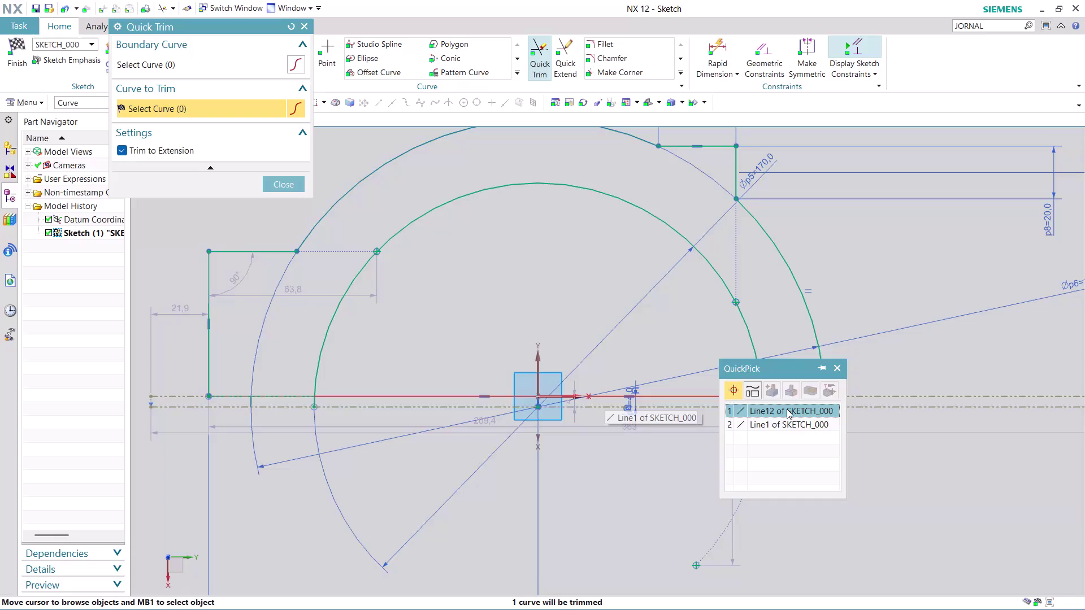
Trim away the long horizontal baseline through the origin, picking Line12 from QuickPick.
click(787, 409)
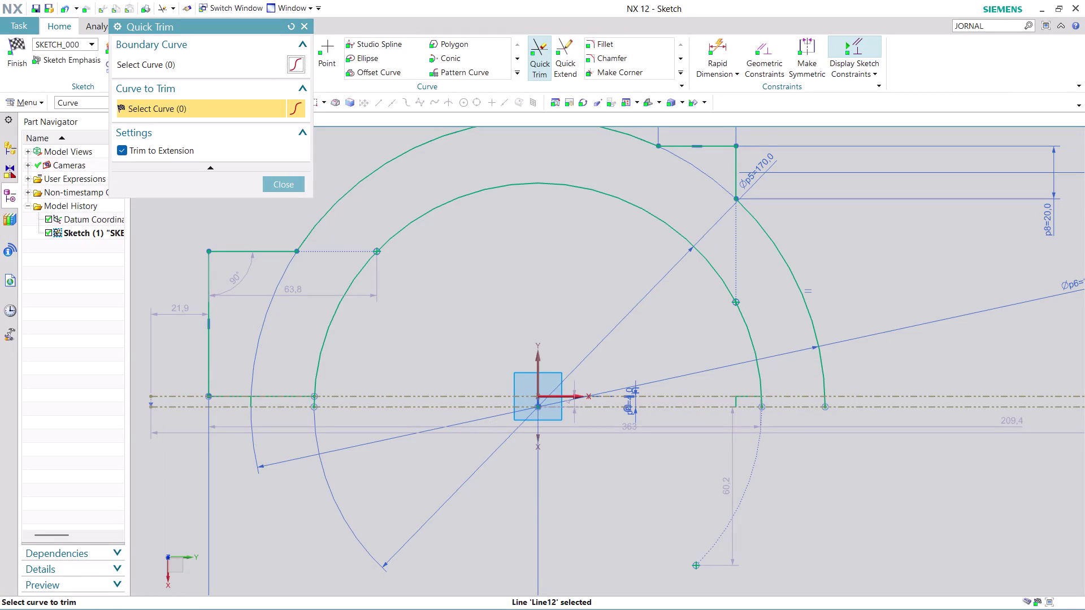
scroll(up, 3)
scroll(up, 3)
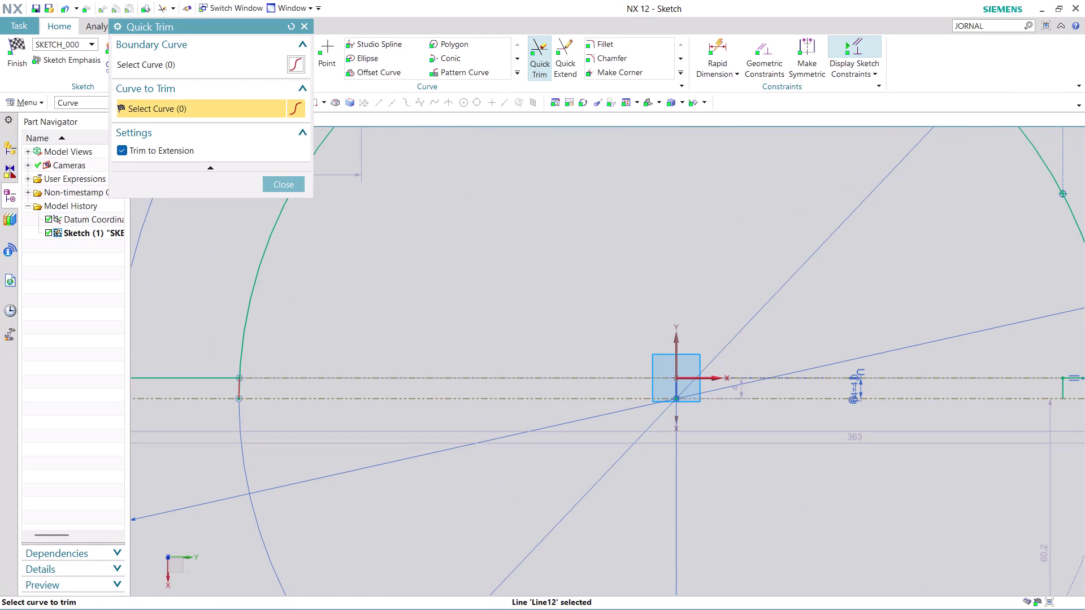
click(240, 389)
scroll(down, 3)
scroll(up, 3)
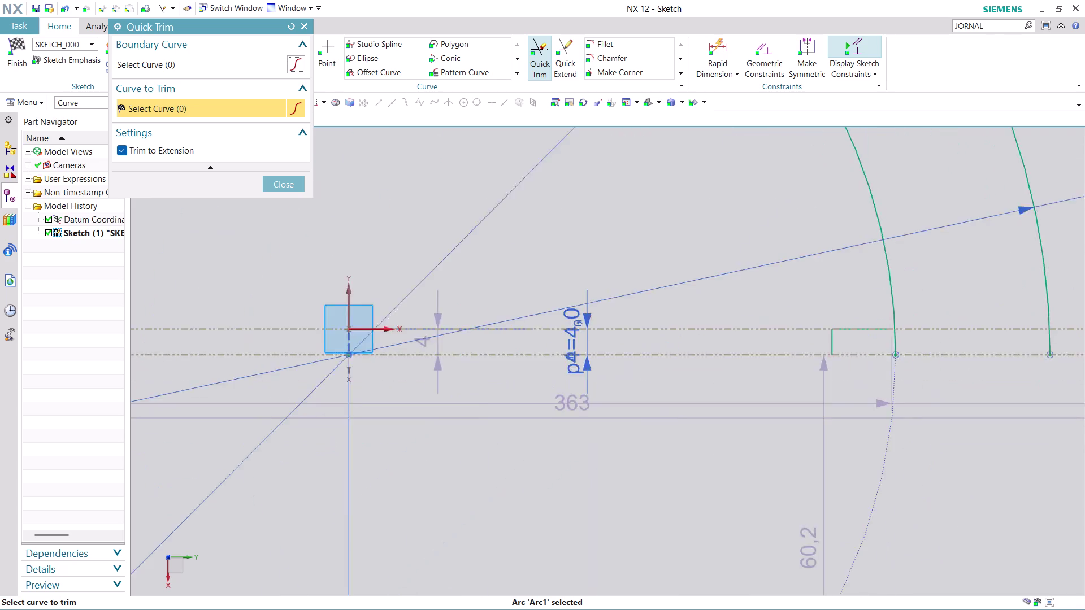
scroll(up, 3)
click(871, 308)
scroll(down, 3)
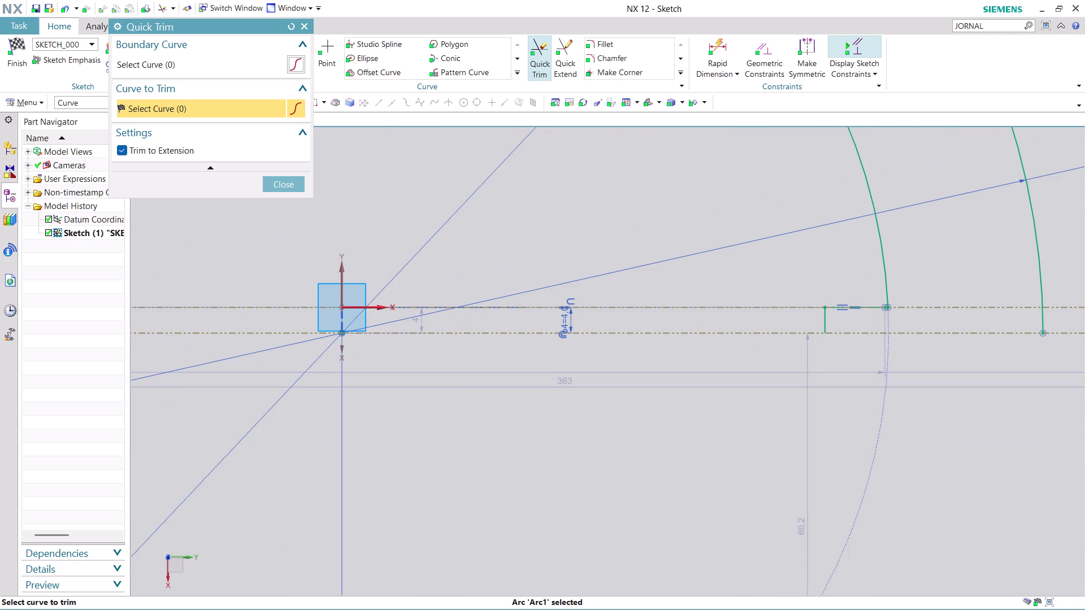
click(1039, 320)
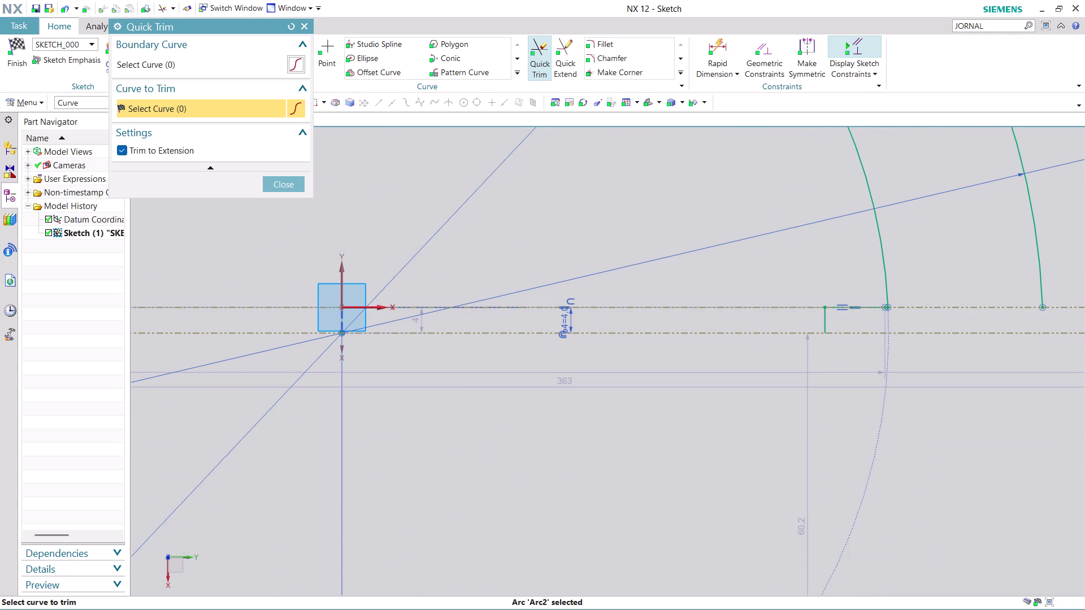
Trim off the small vertical stub near the right arc.
click(830, 319)
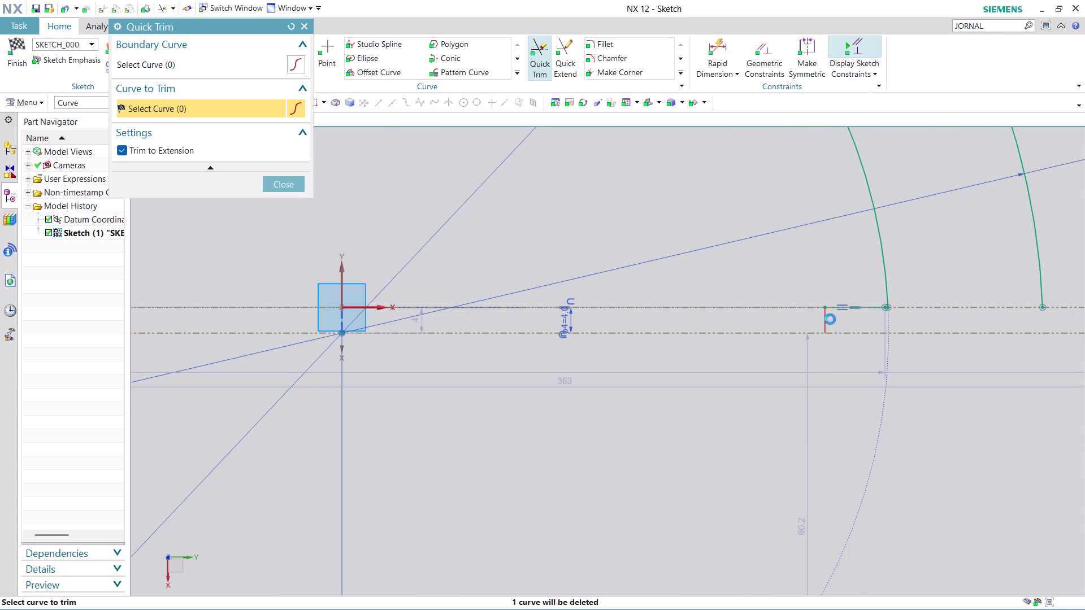
scroll(down, 3)
scroll(up, 3)
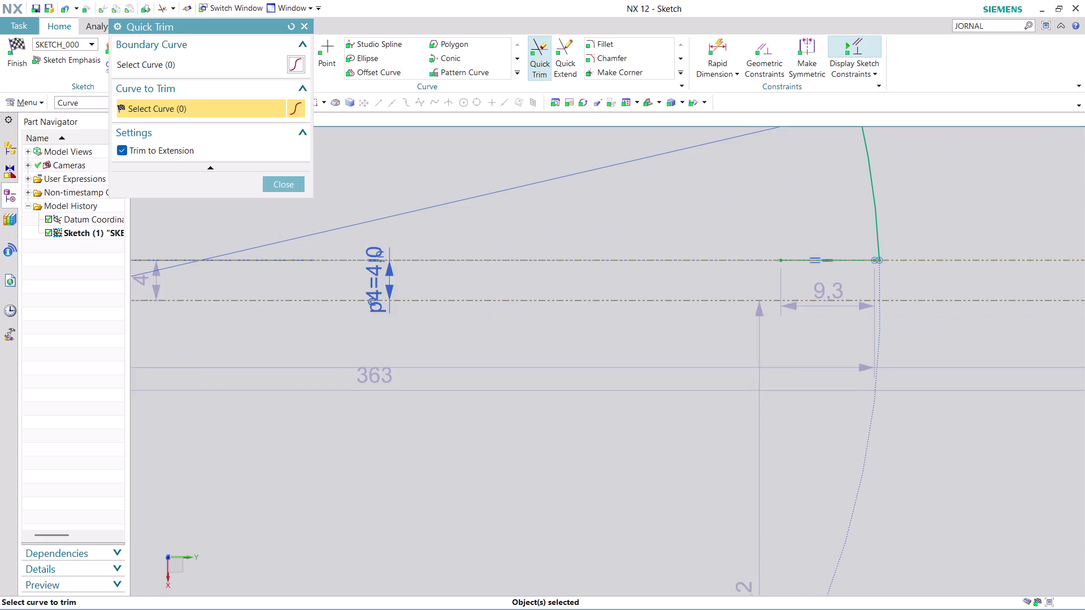
click(854, 258)
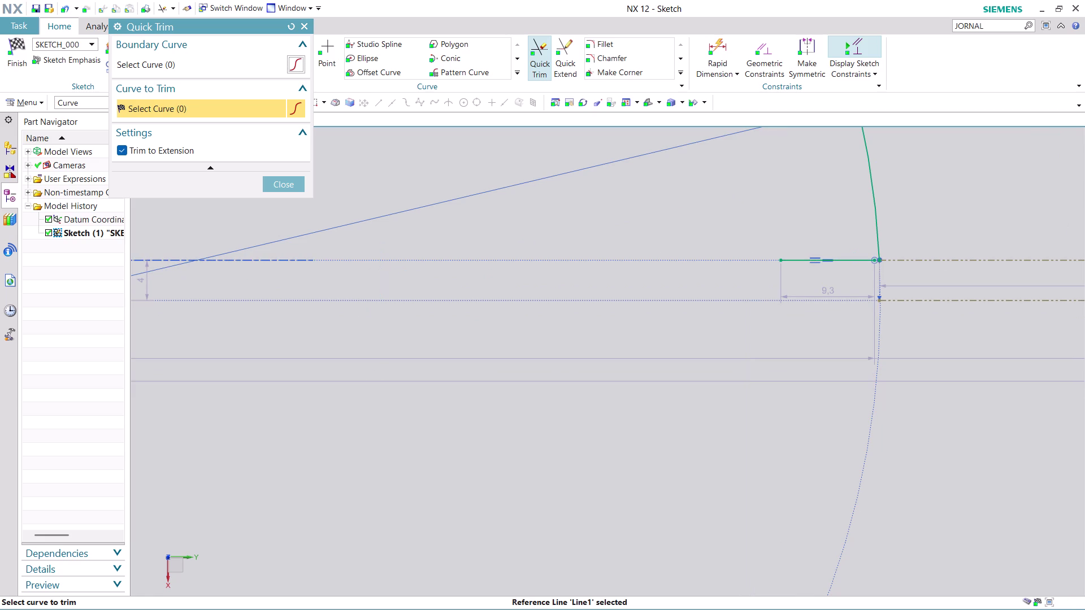
Trim the short horizontal segment, then undo to keep the 9.3 segment and exit trimming.
click(848, 260)
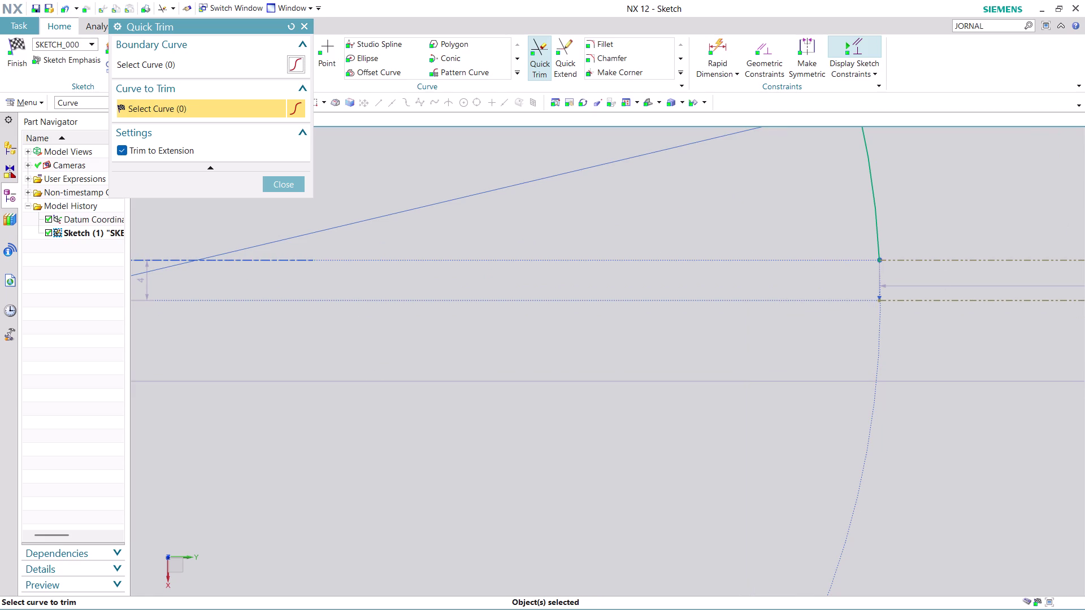
scroll(down, 3)
scroll(down, 3)
scroll(up, 3)
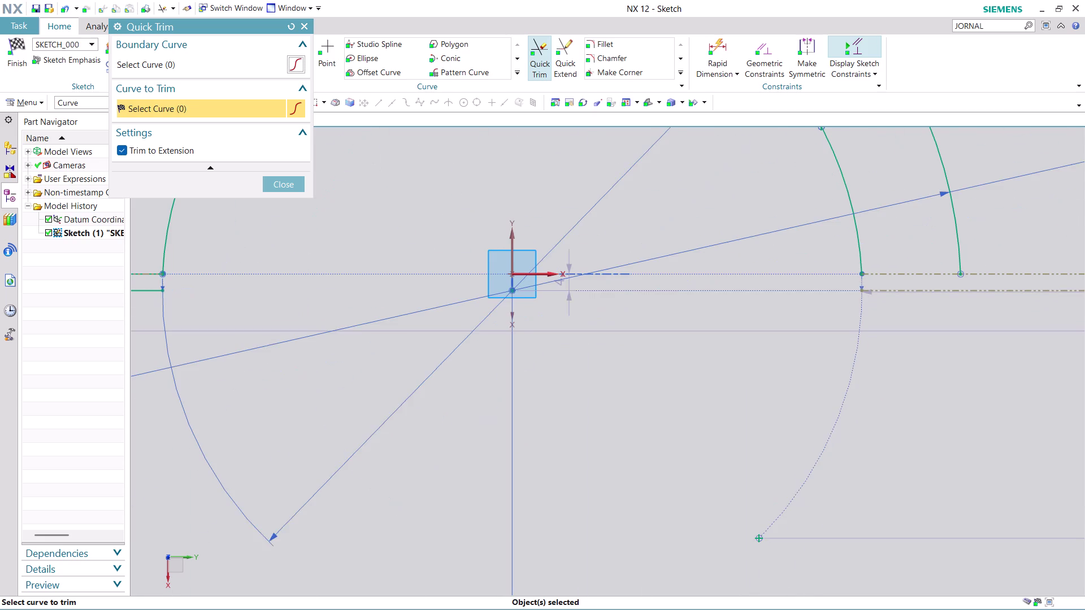
scroll(up, 3)
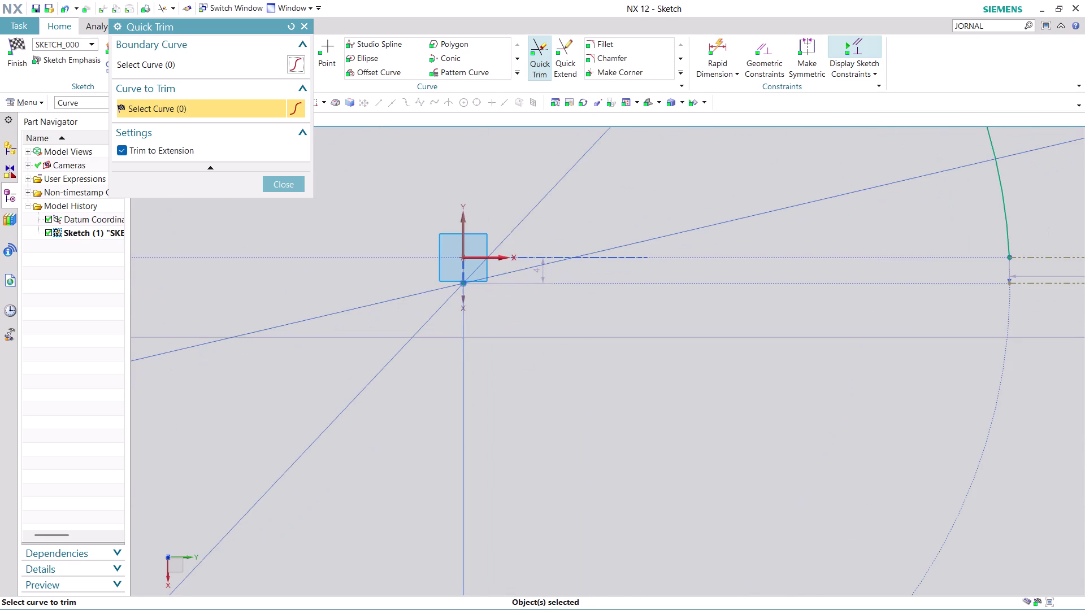
scroll(down, 3)
scroll(down, 3)
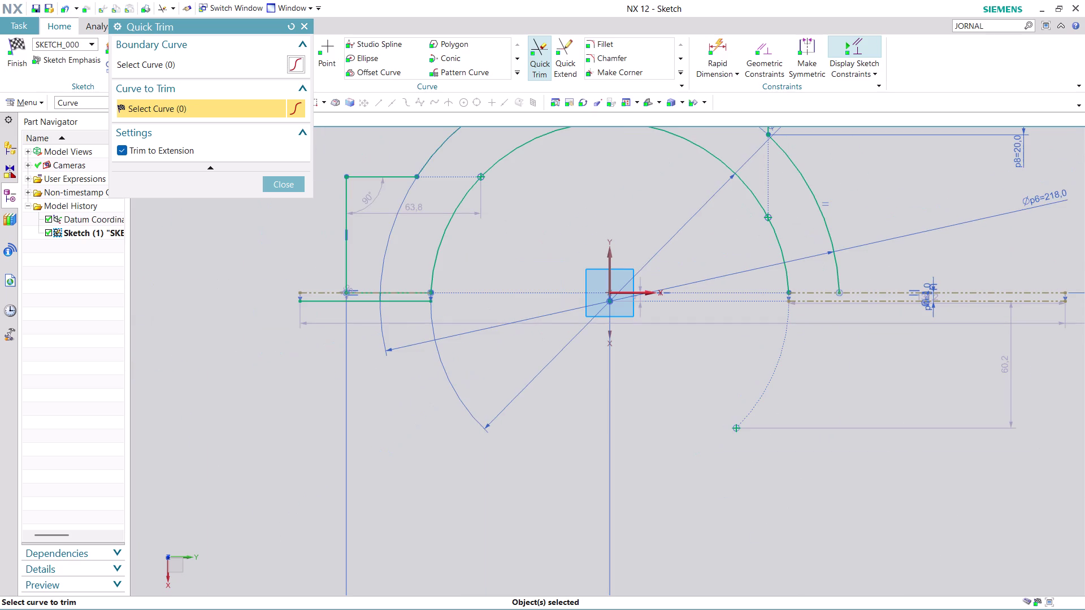
scroll(up, 3)
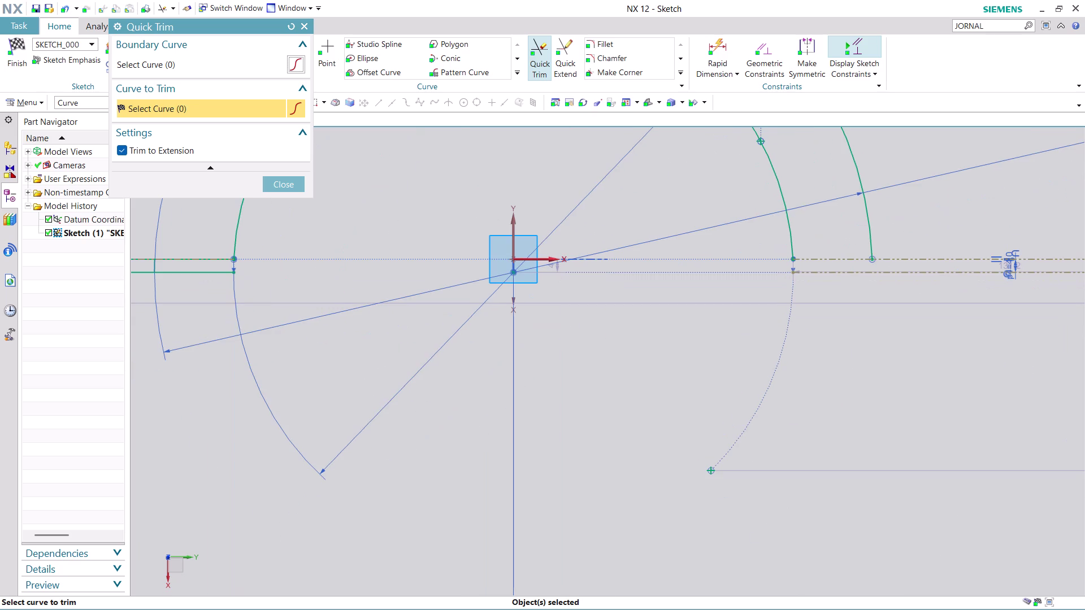
key(ctrl+z)
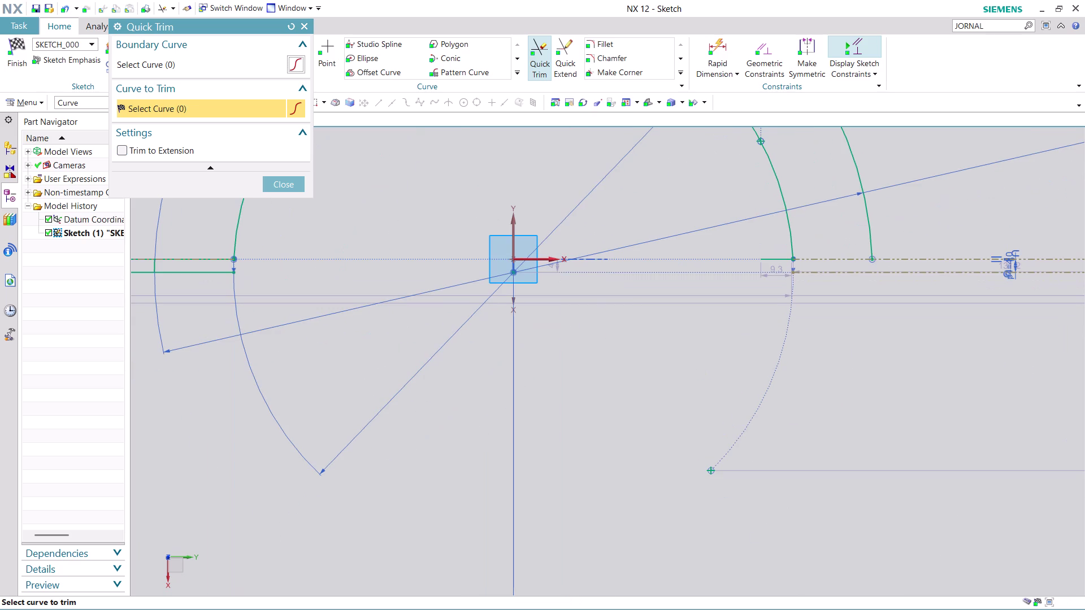
key(ctrl+z)
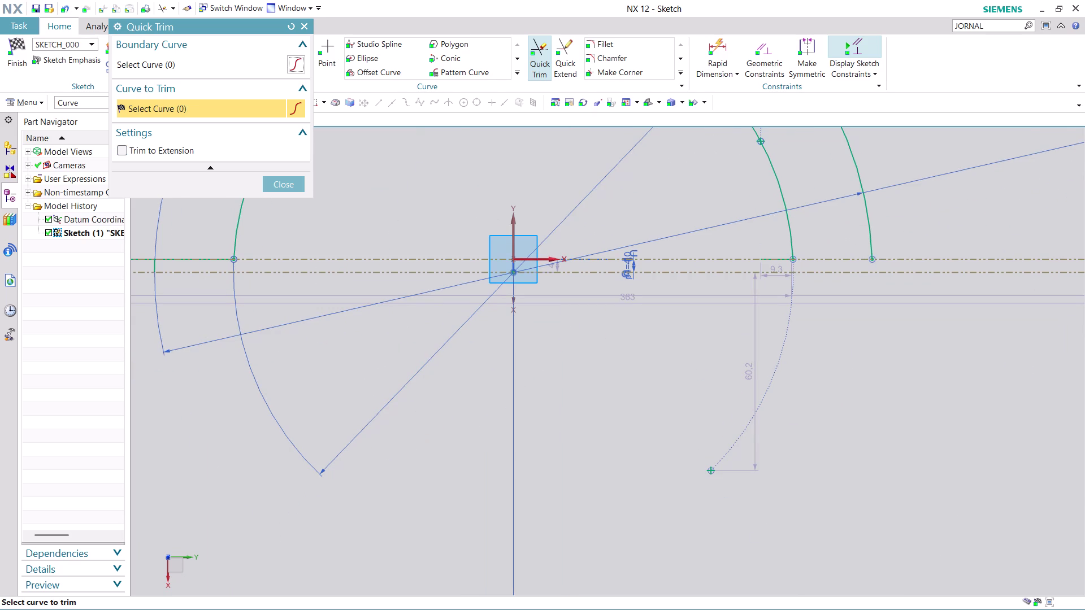
scroll(up, 3)
scroll(up, 3)
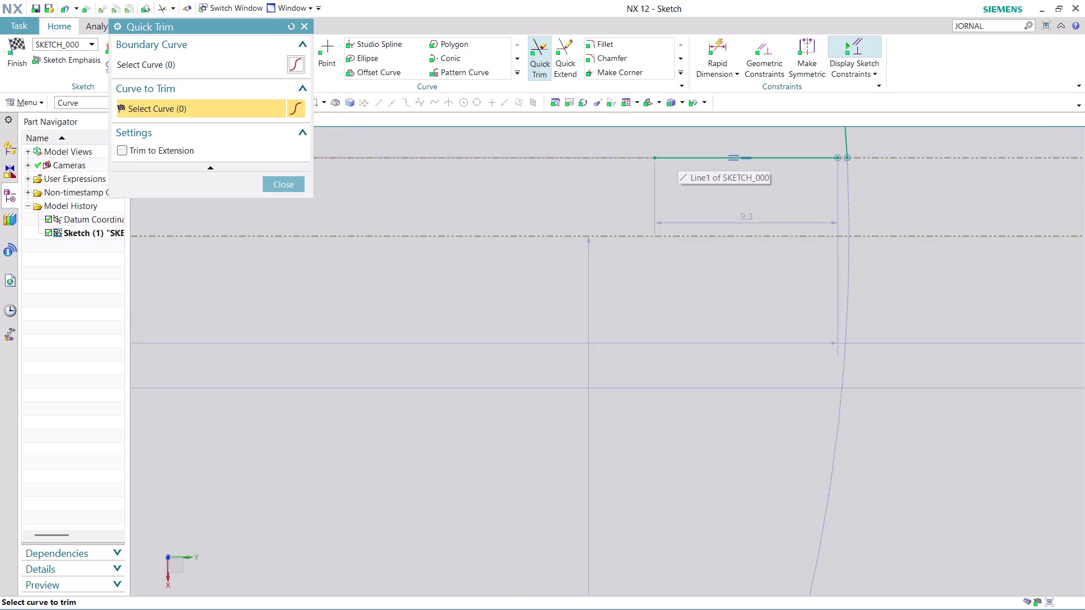
key(Escape)
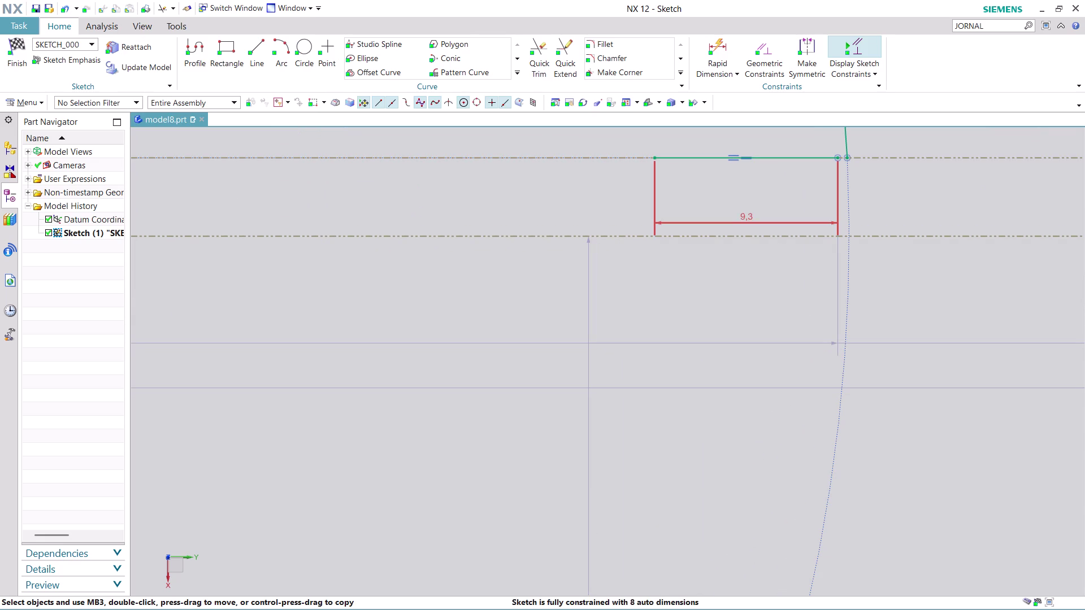
right_click(657, 201)
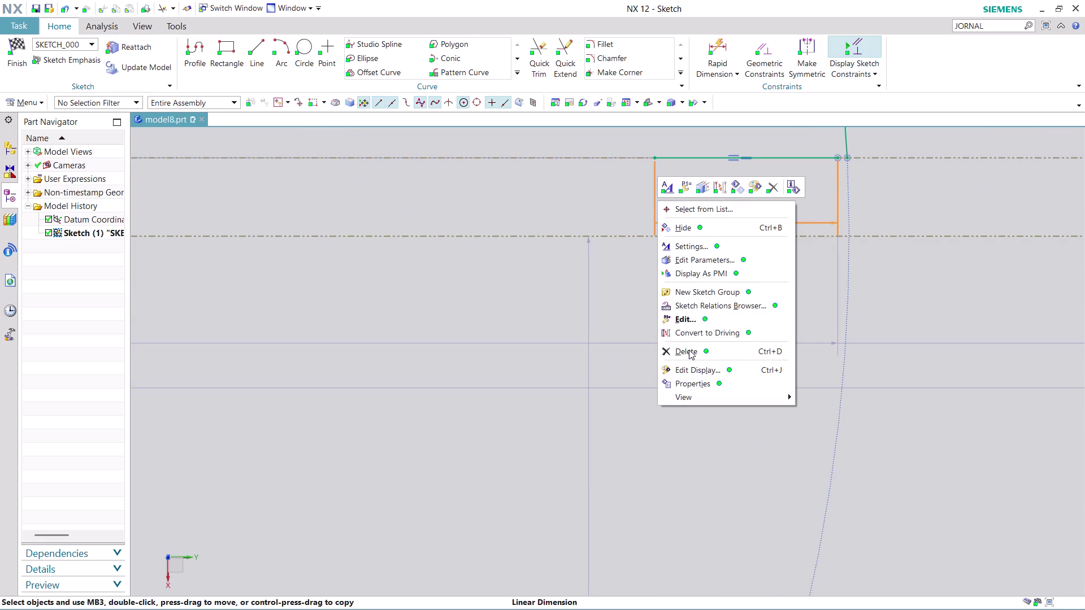
click(689, 350)
click(548, 334)
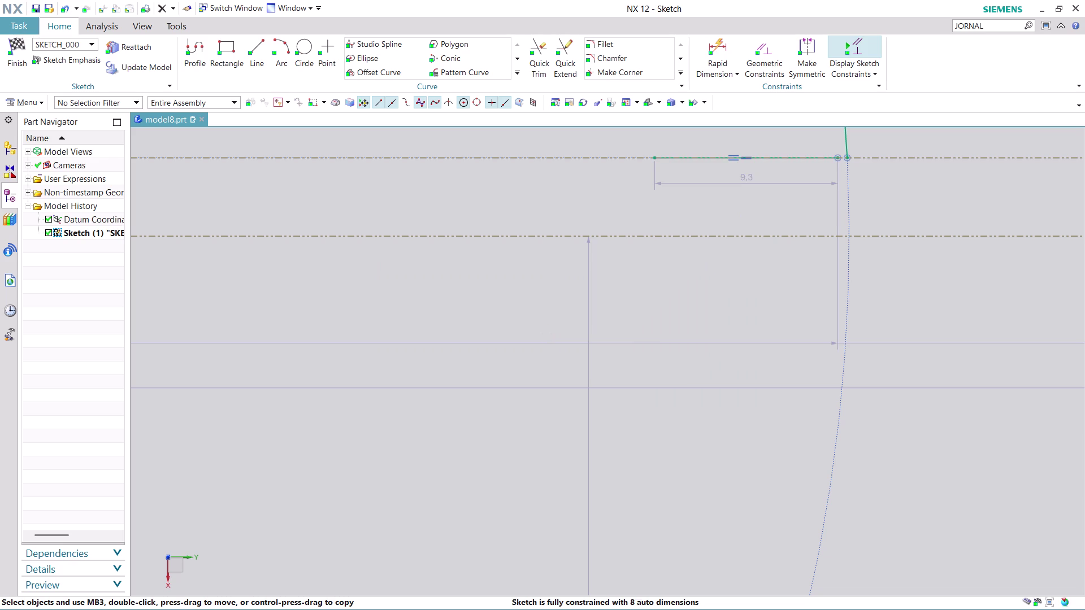
right_click(838, 159)
click(884, 205)
scroll(down, 3)
scroll(down, 3)
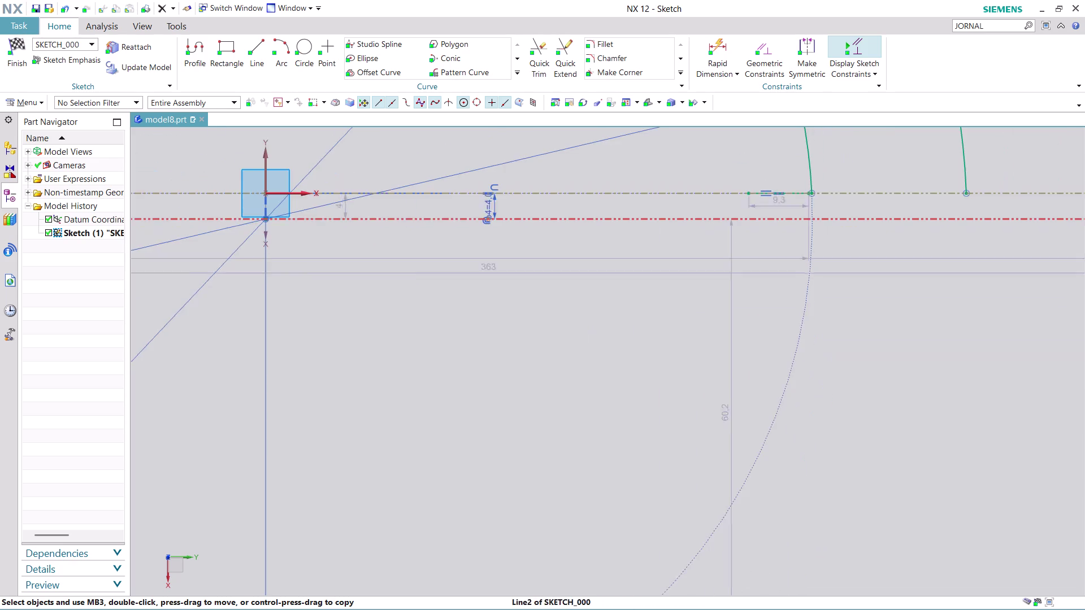
scroll(down, 3)
scroll(up, 3)
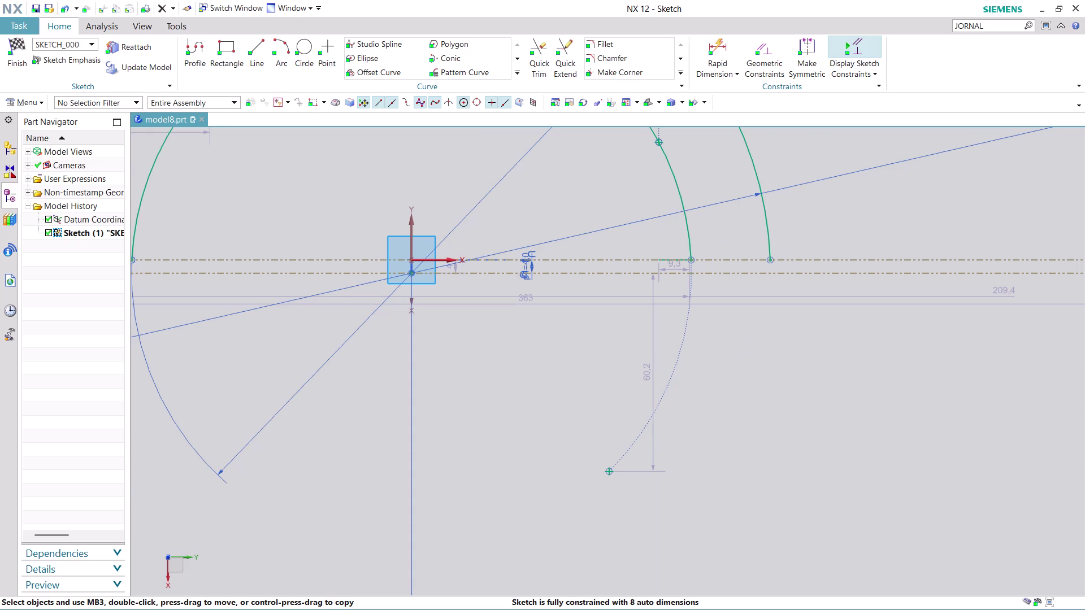
scroll(up, 3)
scroll(down, 3)
scroll(up, 3)
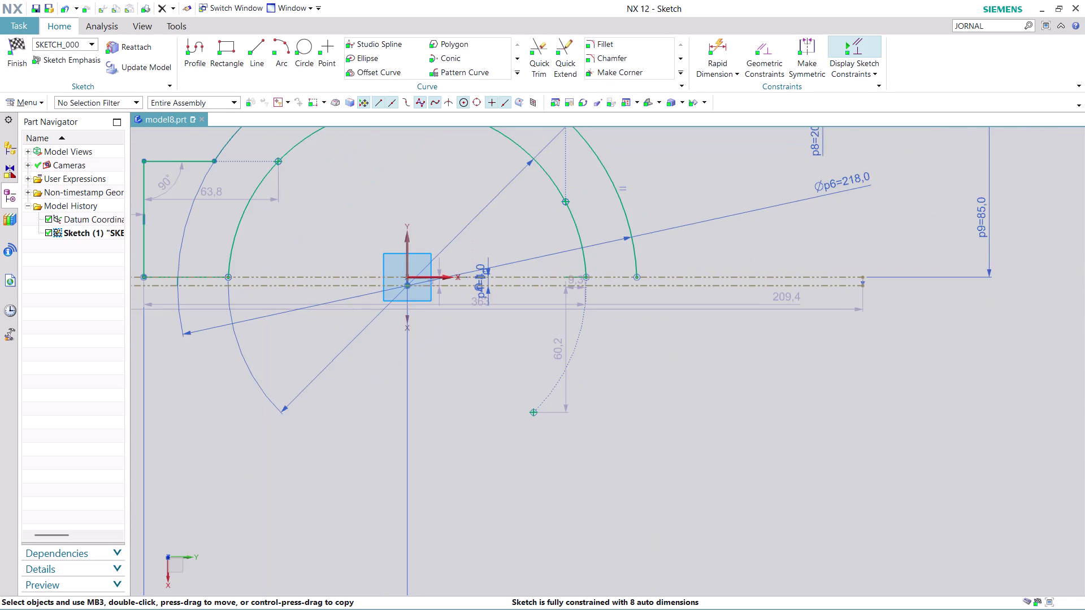
scroll(down, 3)
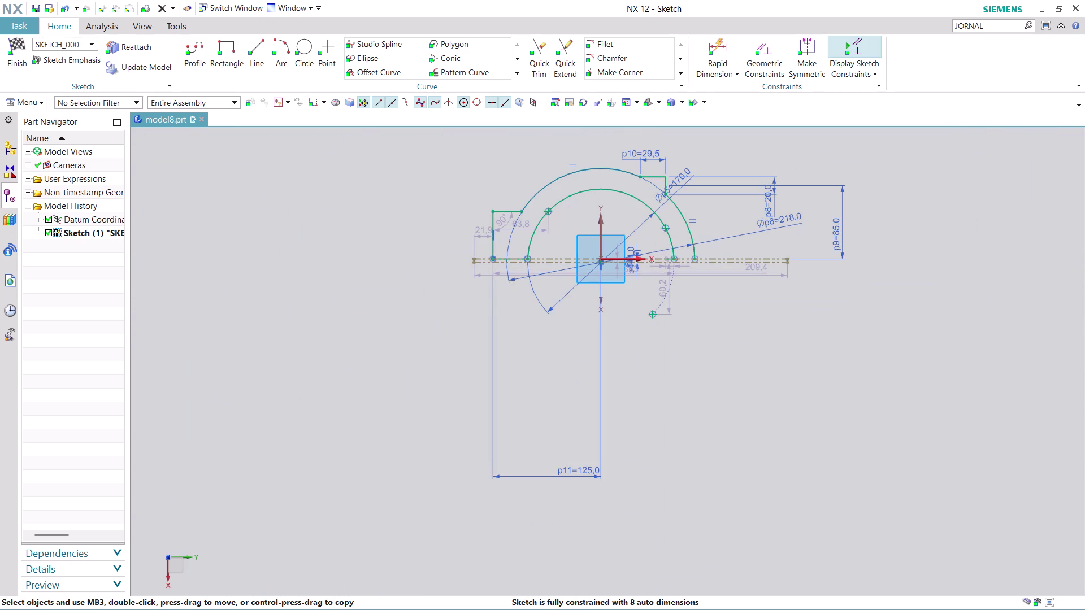
middle_drag(986, 201, 889, 347)
scroll(up, 3)
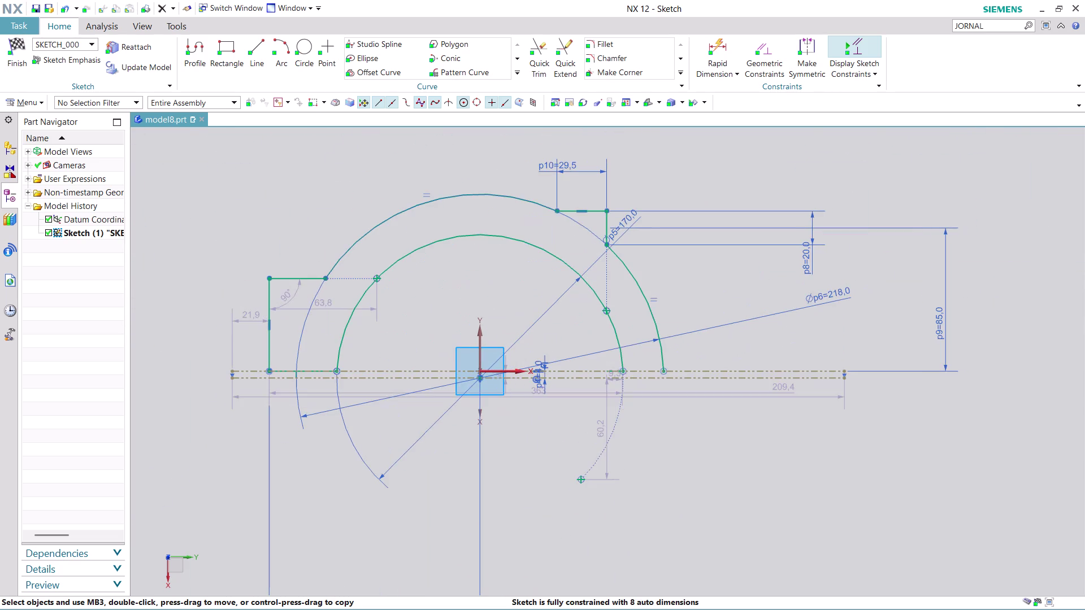
scroll(up, 3)
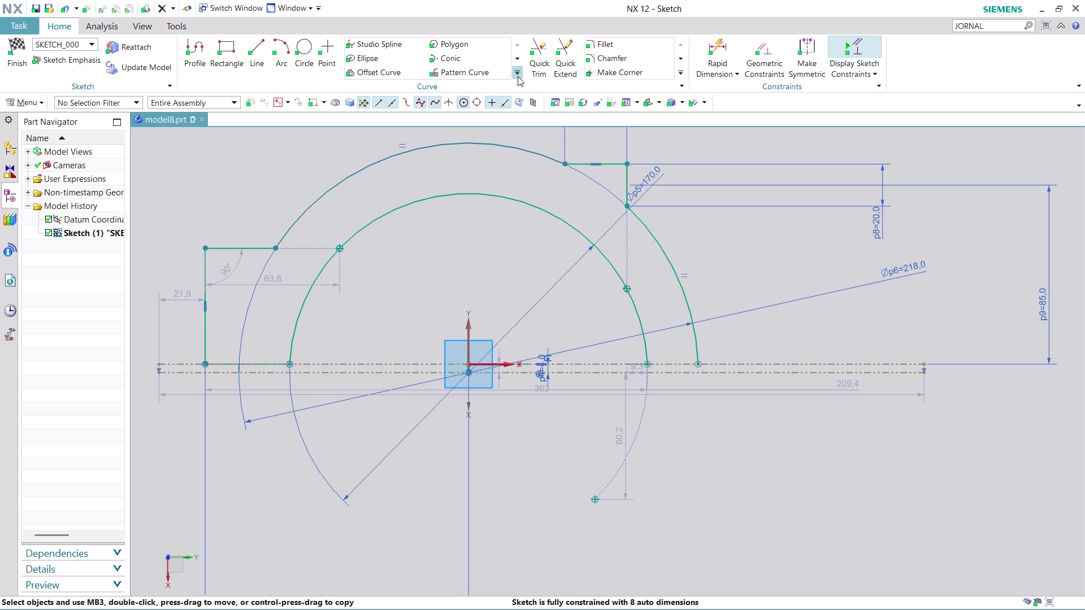
click(516, 72)
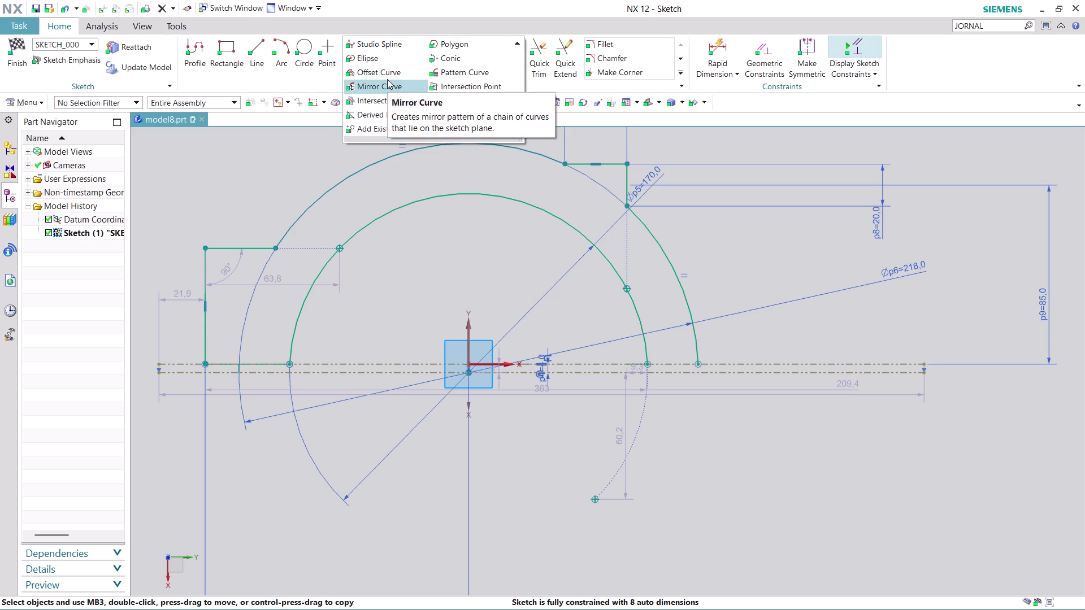
click(387, 79)
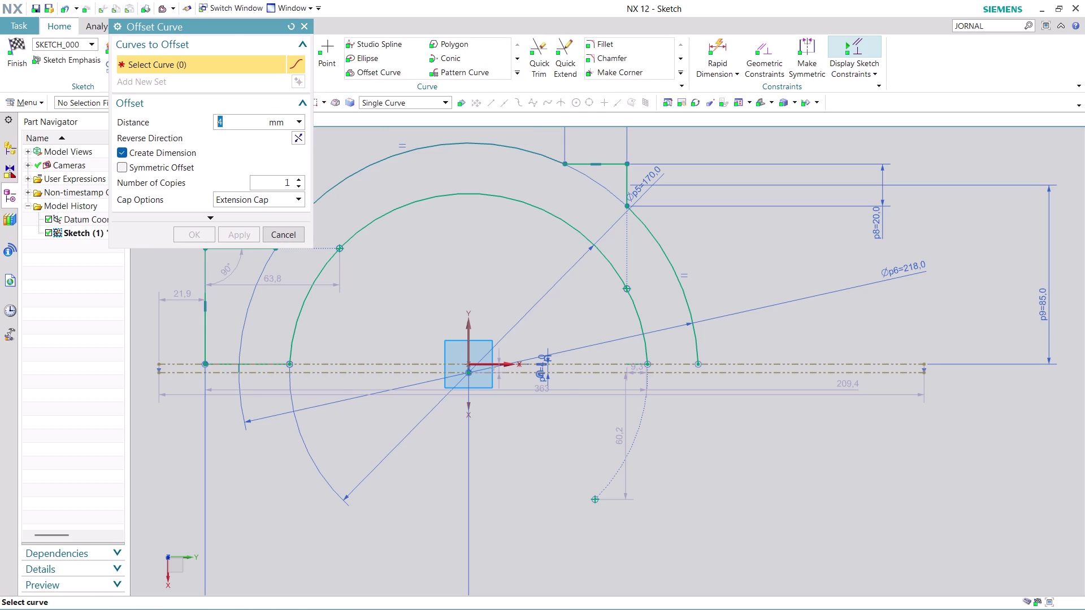
middle_drag(415, 257, 433, 261)
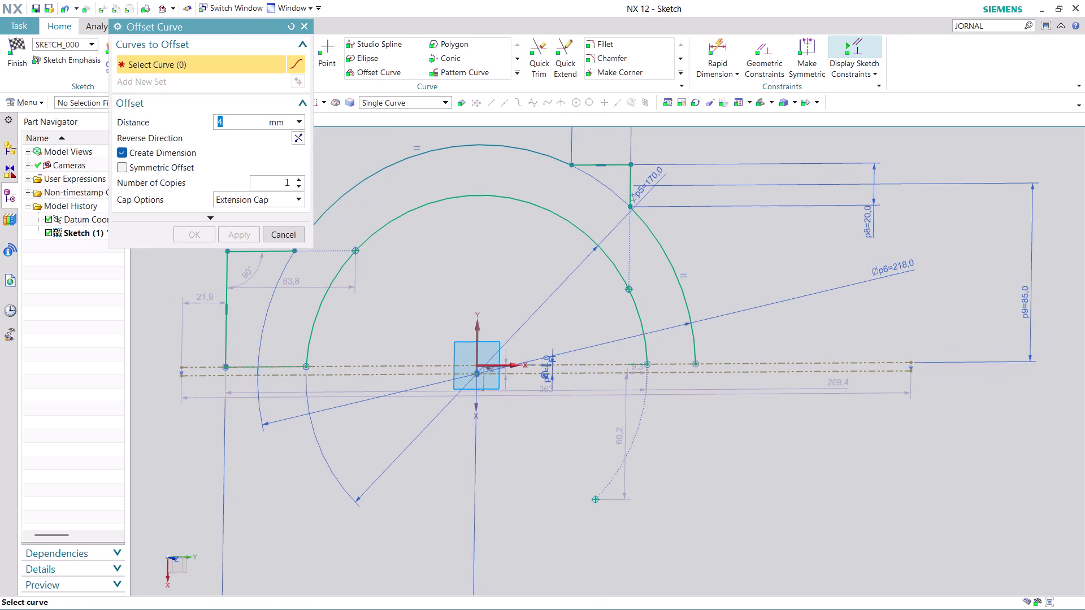
middle_drag(434, 260, 476, 280)
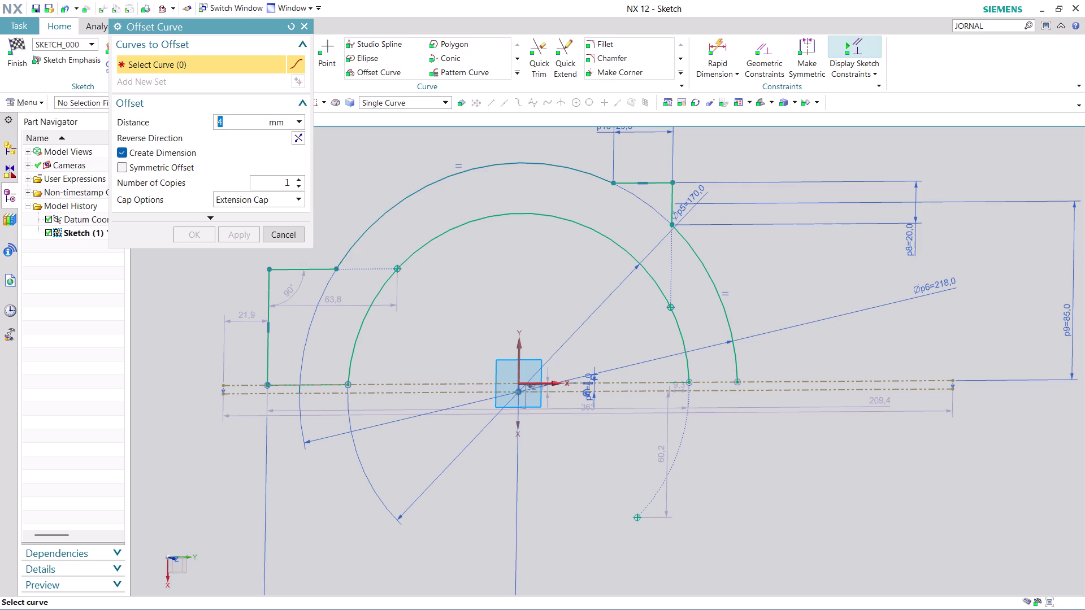
click(323, 272)
click(266, 351)
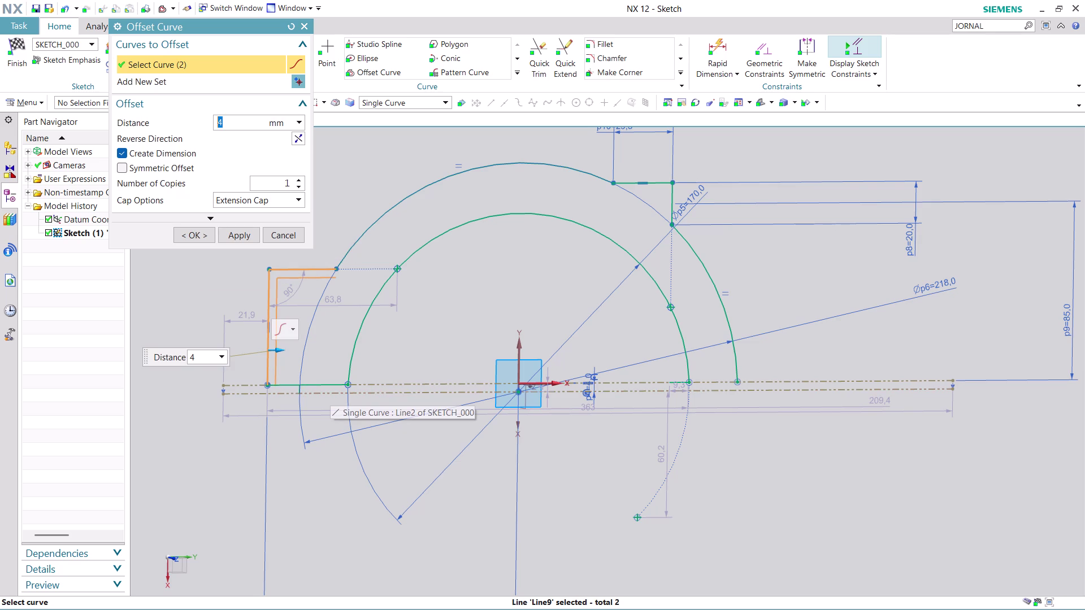
click(288, 237)
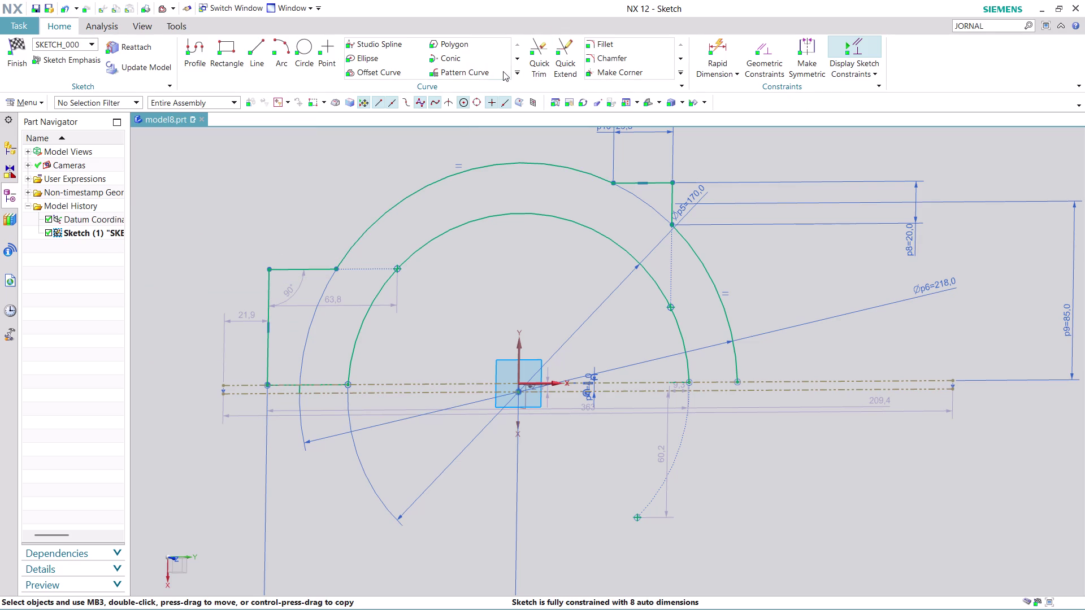
click(517, 72)
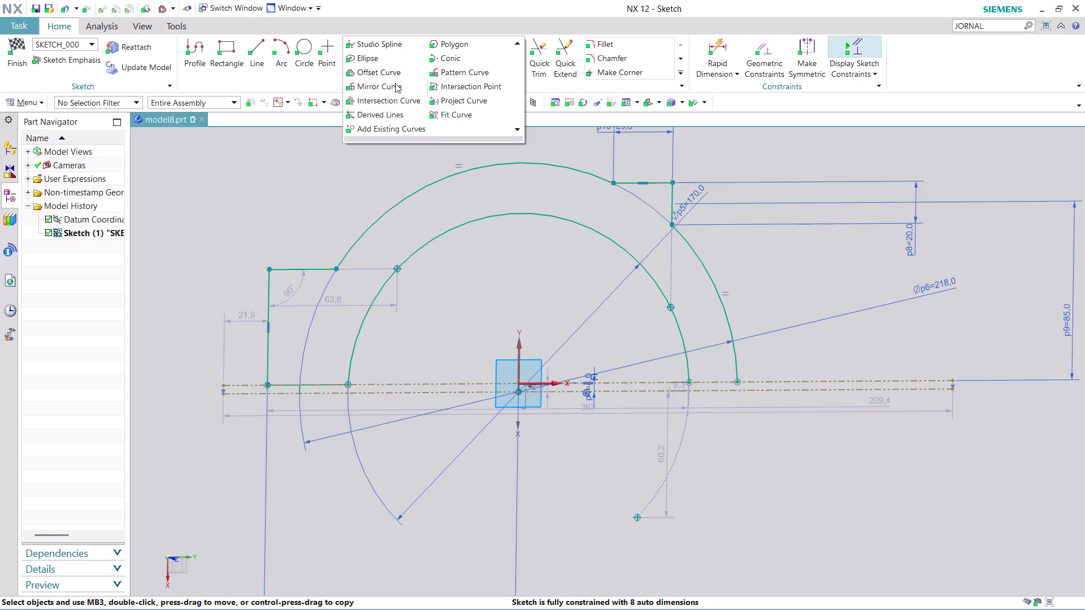
Mirror the left pad's top and side lines about the sketch vertical axis.
click(395, 83)
click(304, 268)
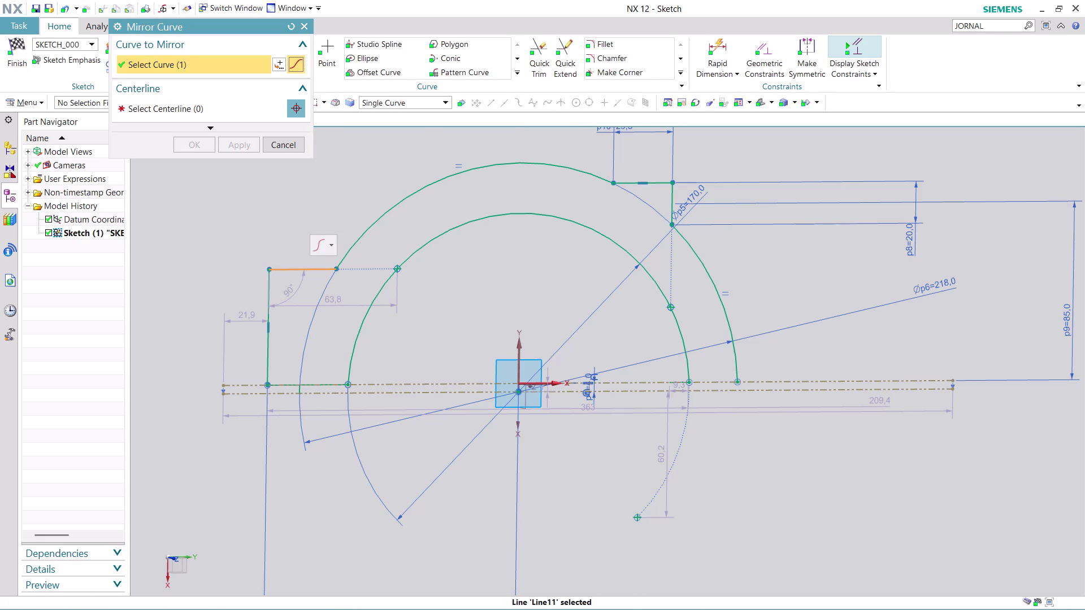
click(269, 340)
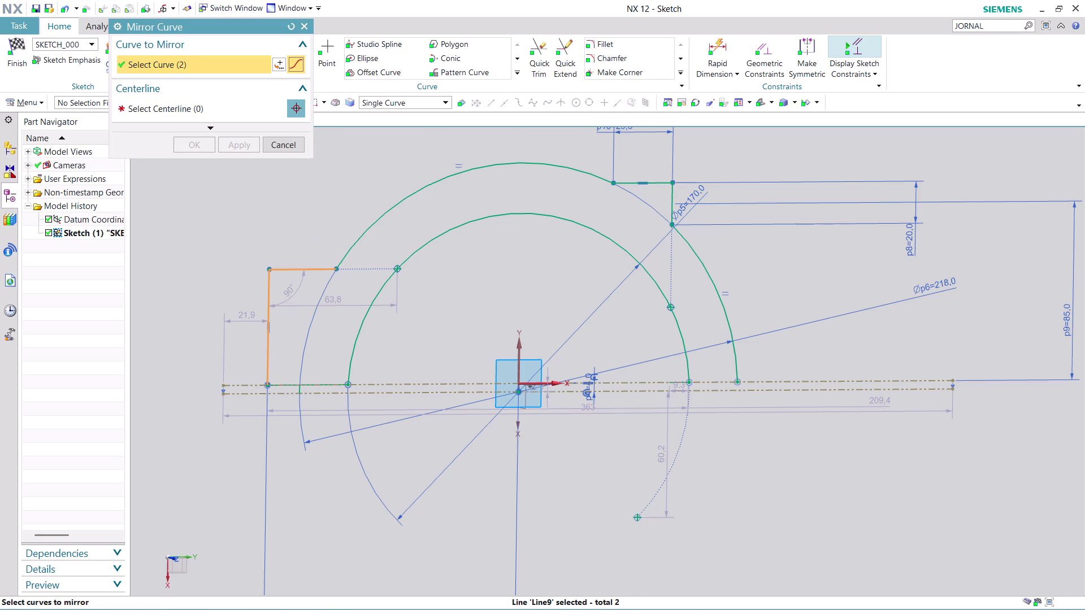
click(228, 114)
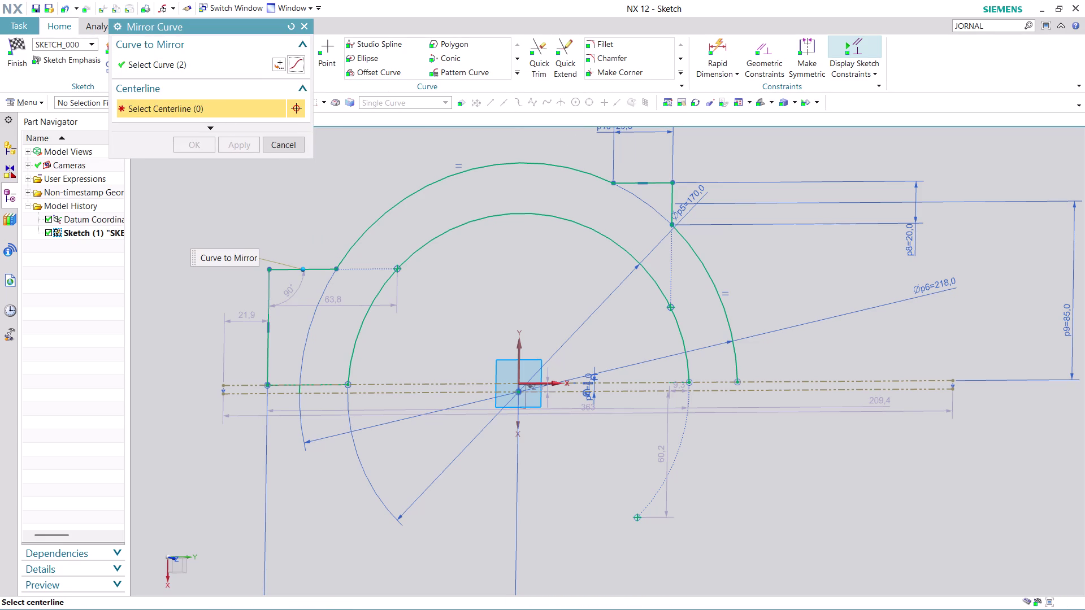
click(519, 349)
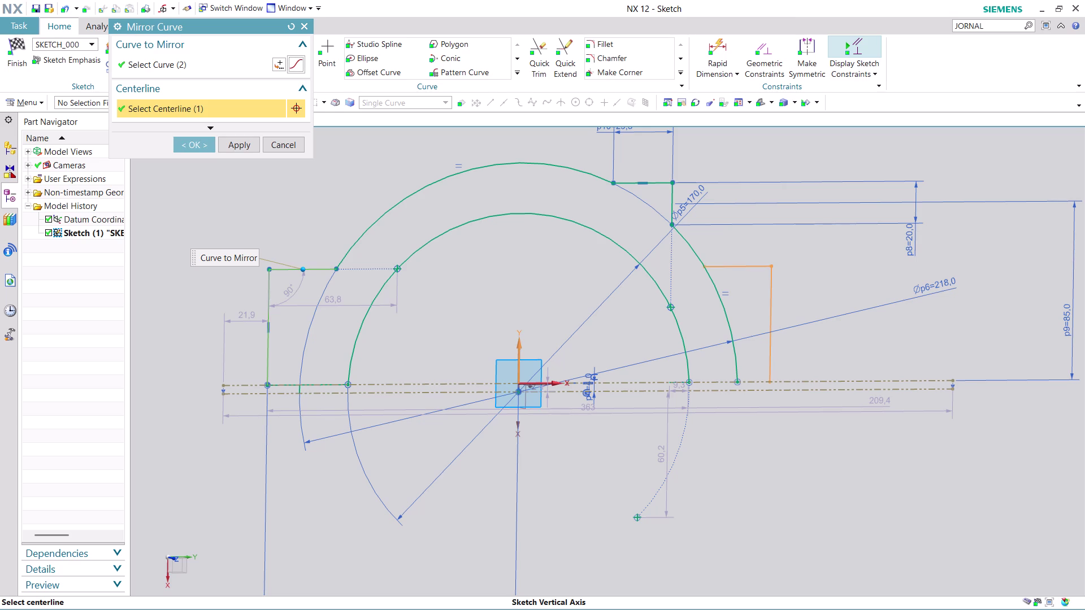
click(192, 147)
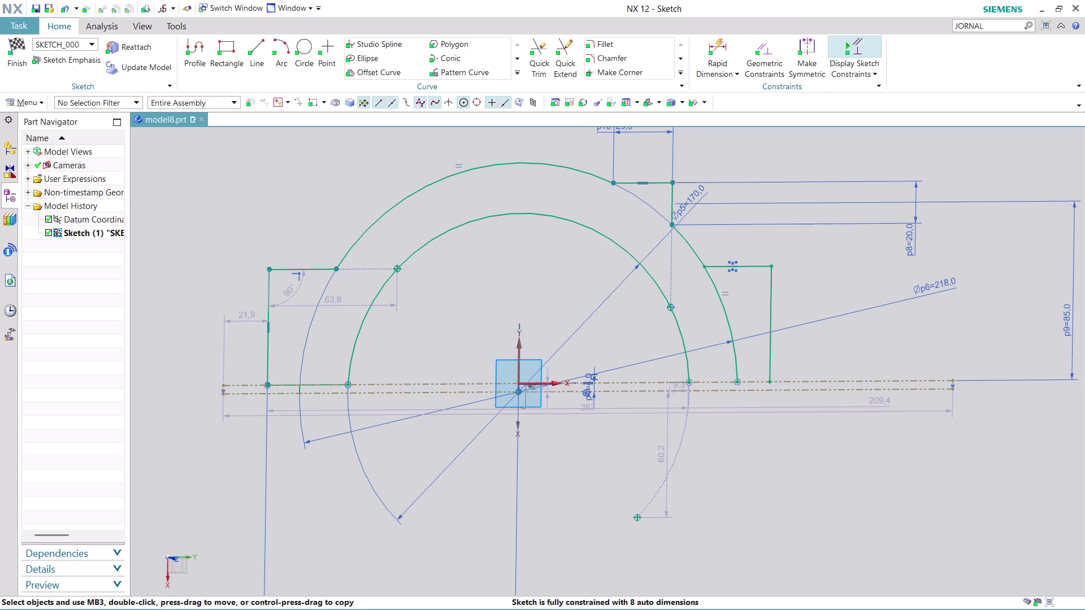
scroll(up, 3)
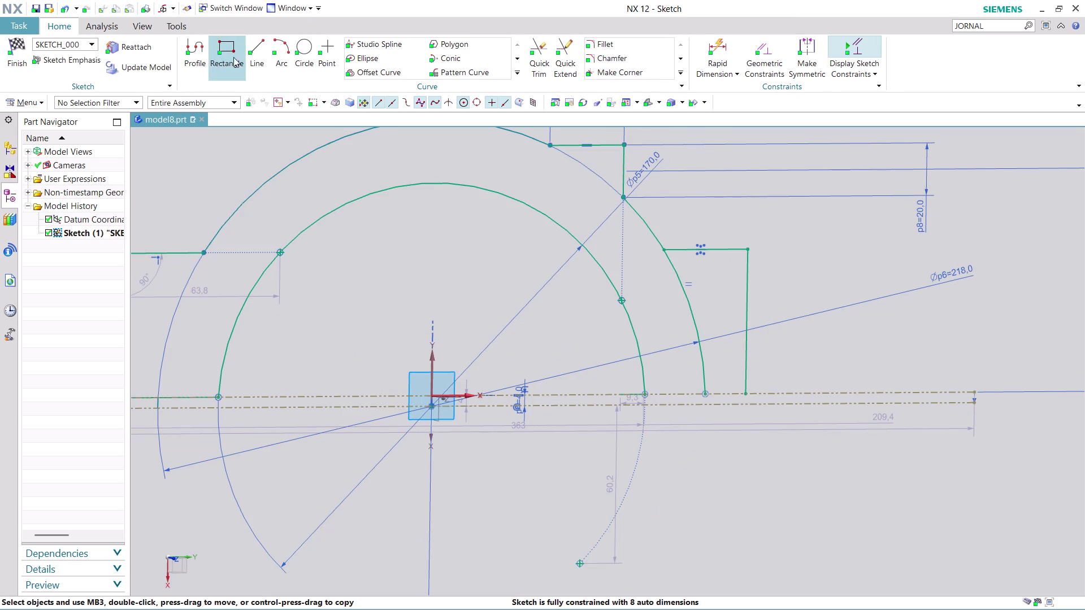
click(263, 44)
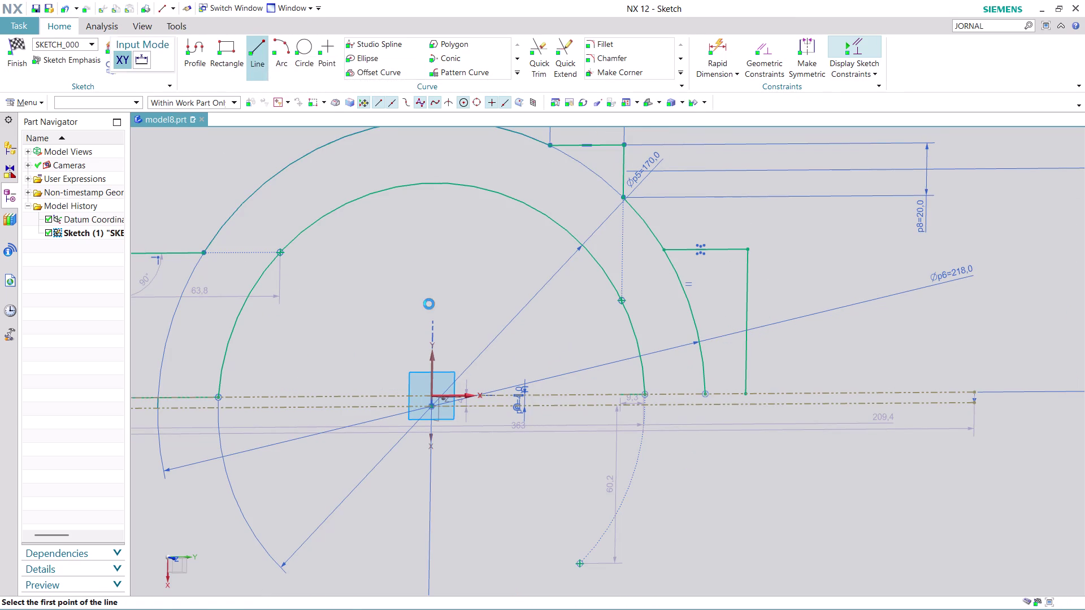
Draw a 40.1-long baseline line from the arc end to the right pad's side.
click(644, 393)
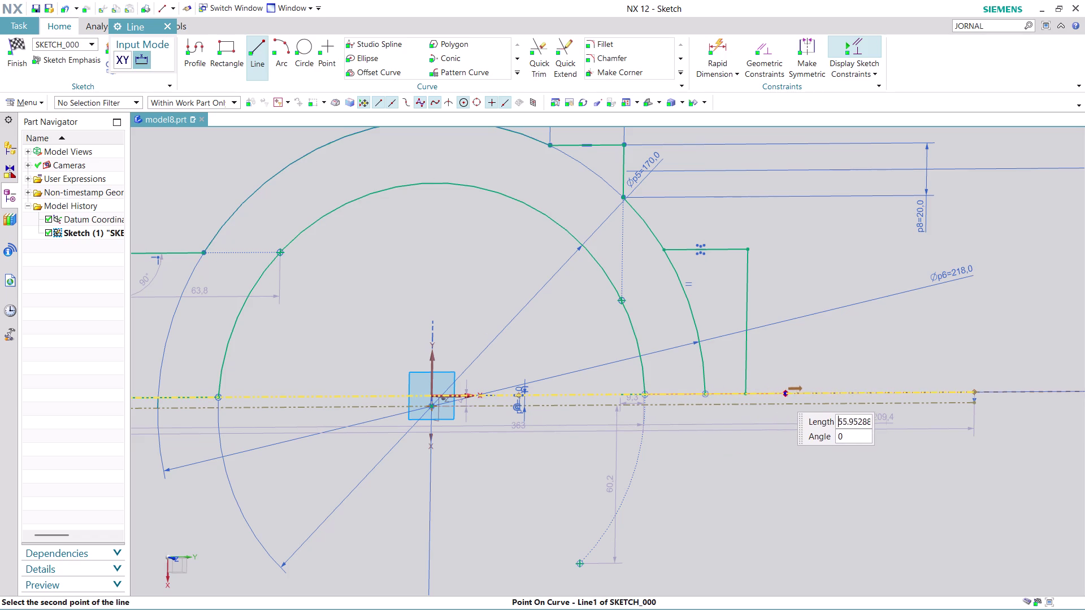
scroll(up, 3)
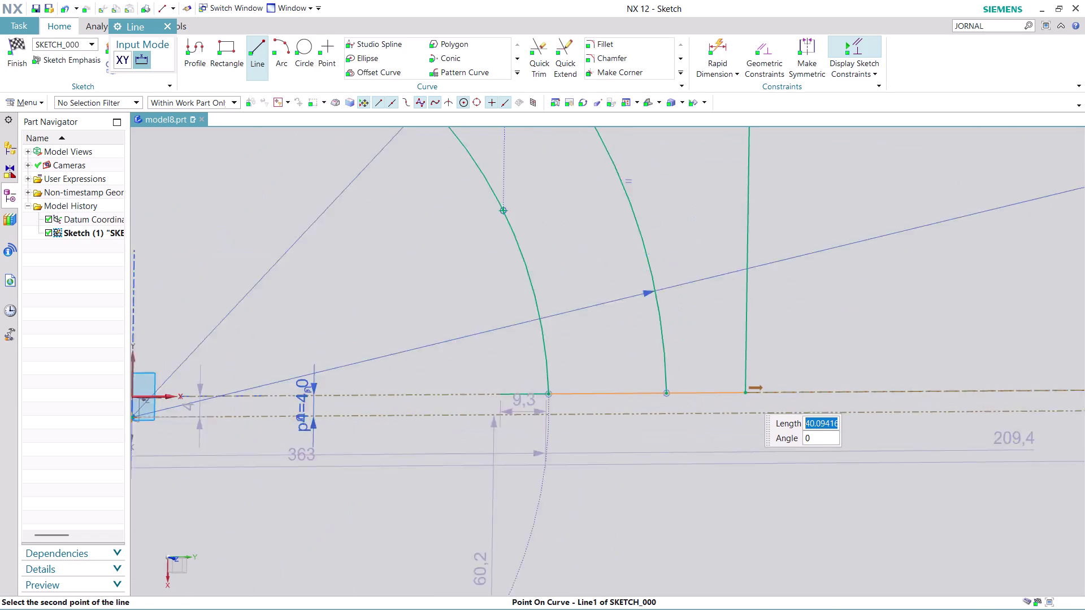
scroll(up, 3)
click(745, 394)
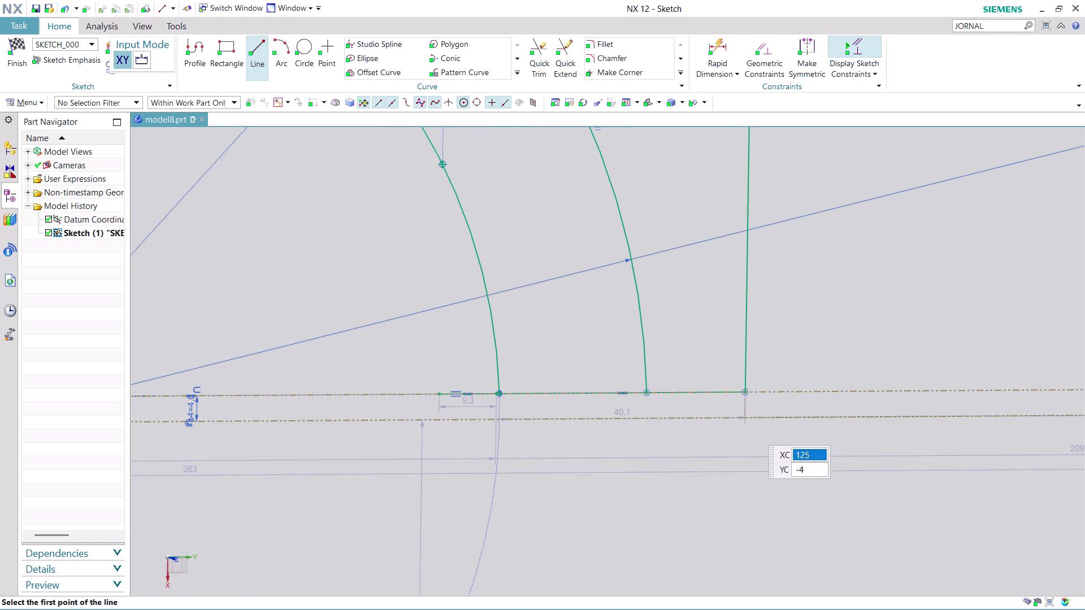
key(Escape)
Trim away the outer arc piece inside the right pad.
scroll(down, 3)
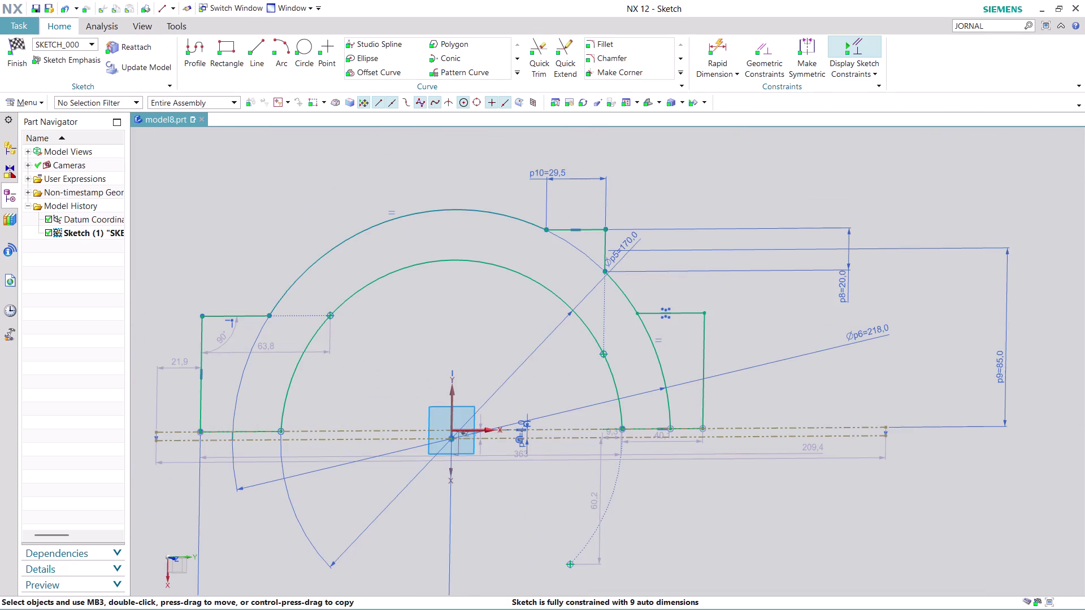
click(542, 48)
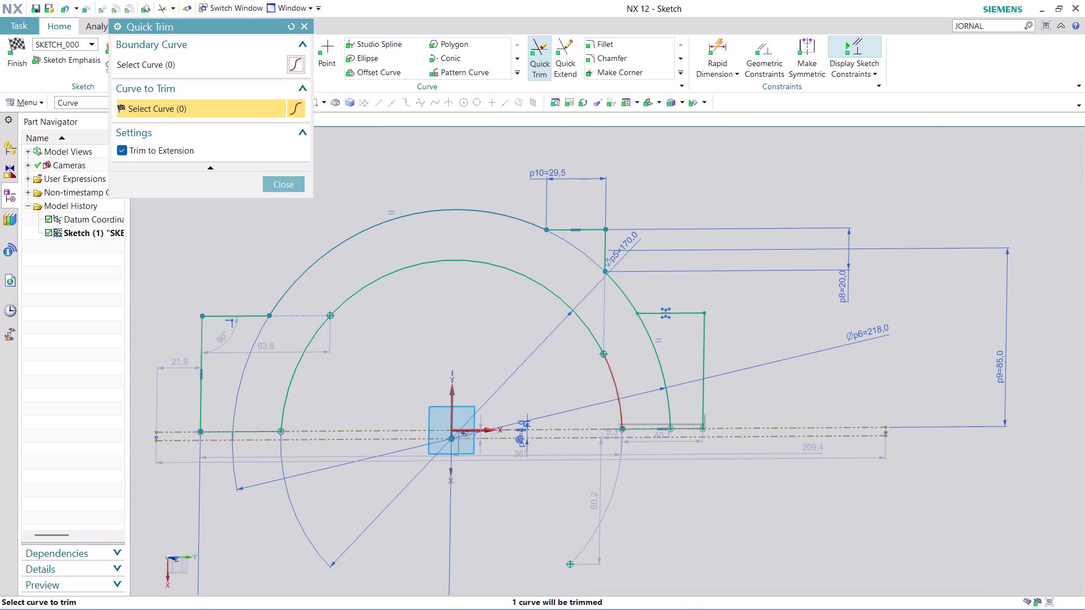
click(663, 376)
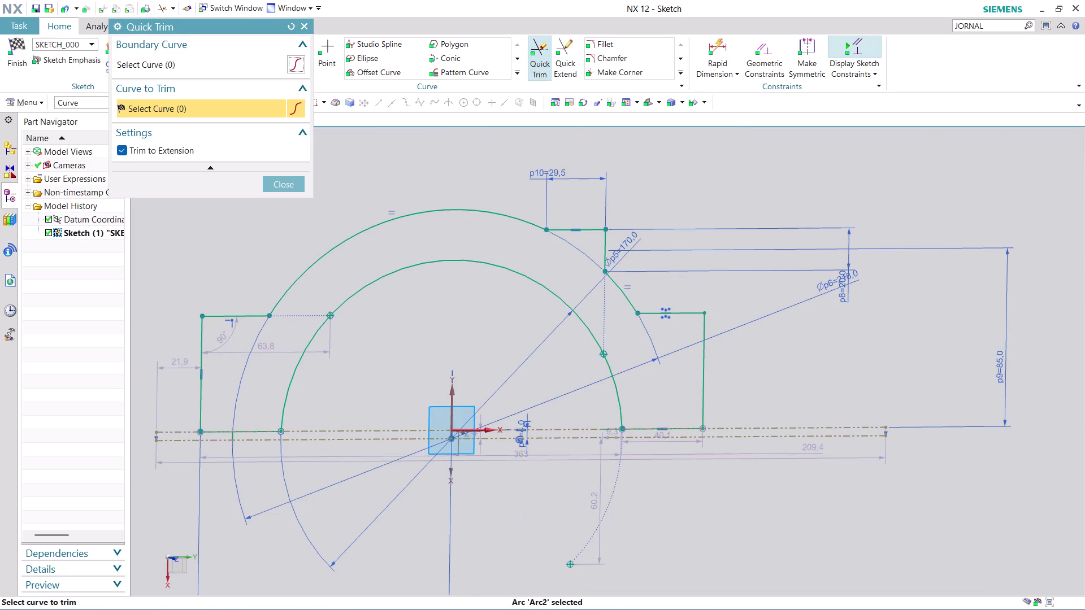
scroll(down, 3)
scroll(up, 3)
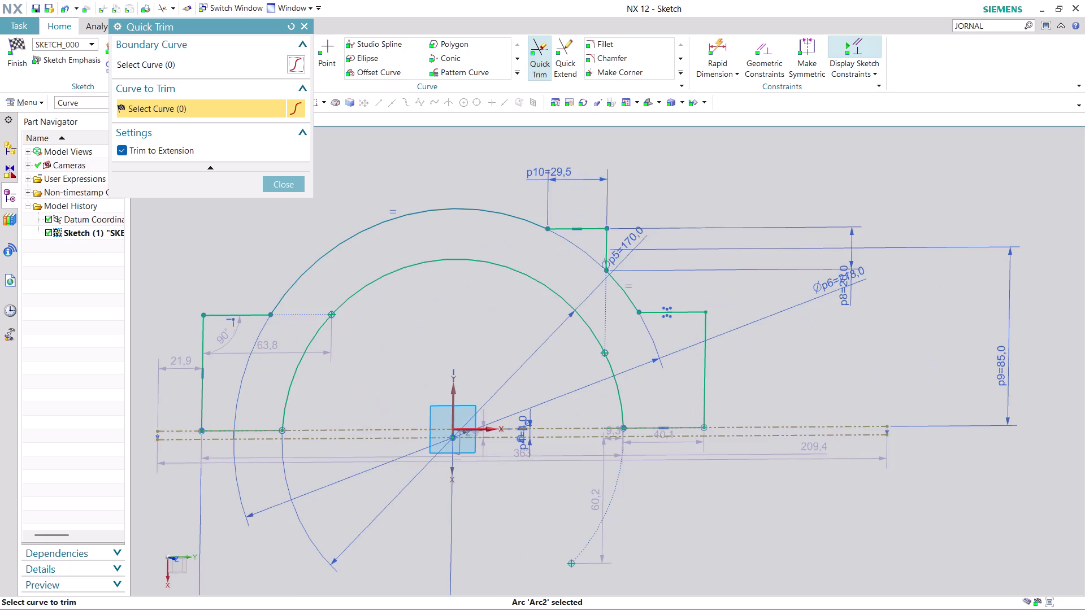
scroll(down, 3)
scroll(up, 3)
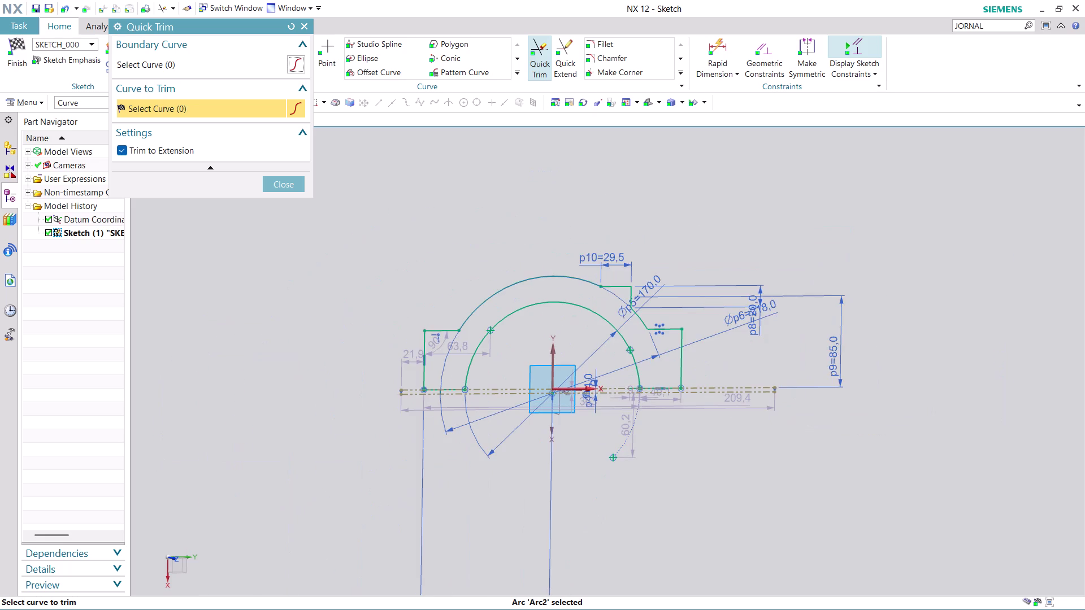
click(285, 183)
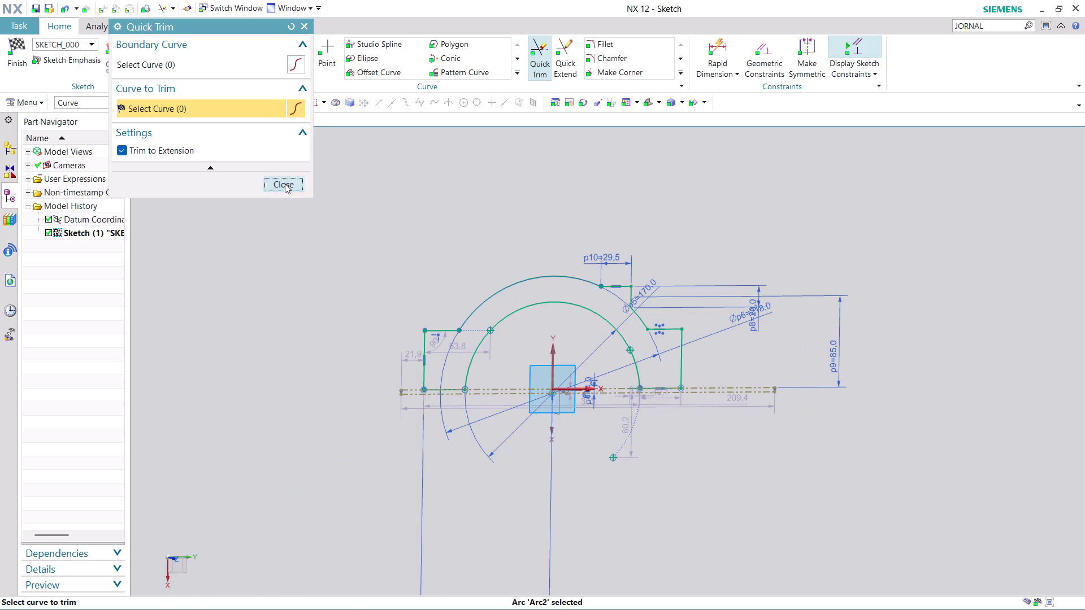
Fit the whole sketch in view and finish the sketch.
right_click(176, 557)
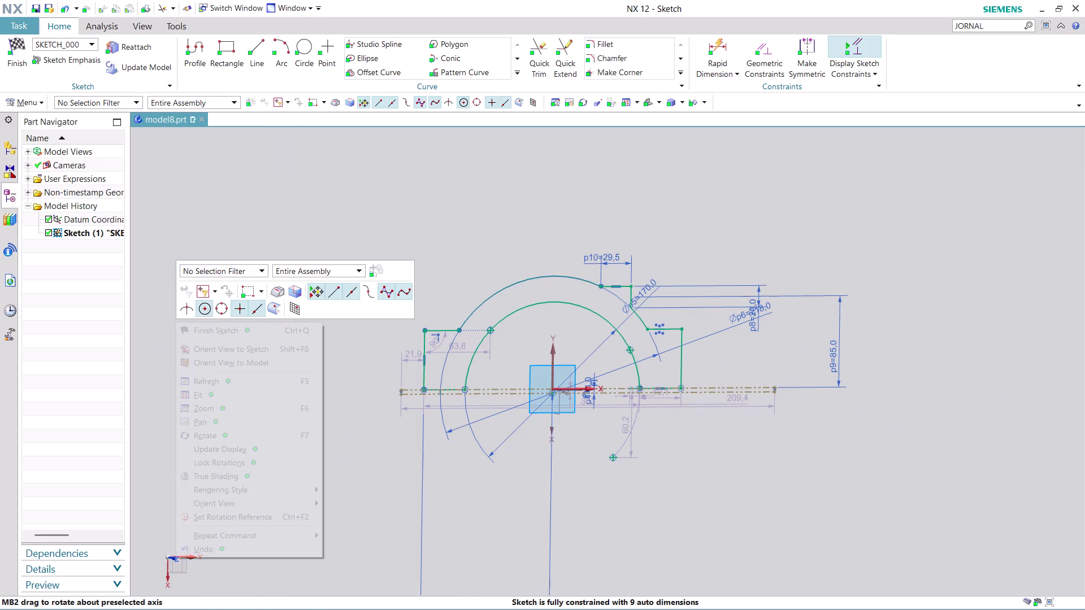
click(265, 346)
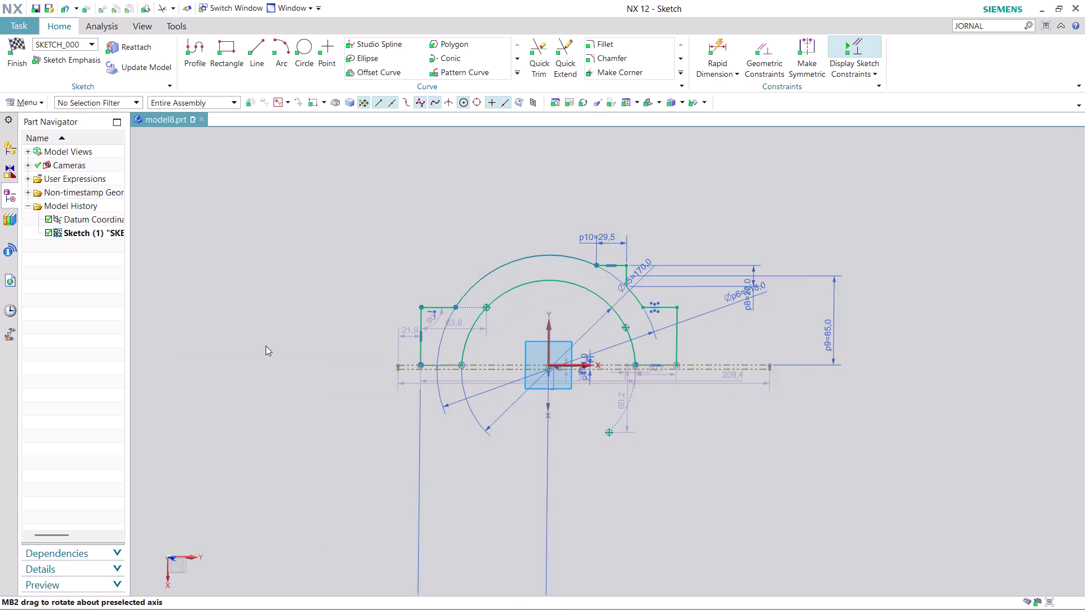
scroll(up, 3)
scroll(up, 3)
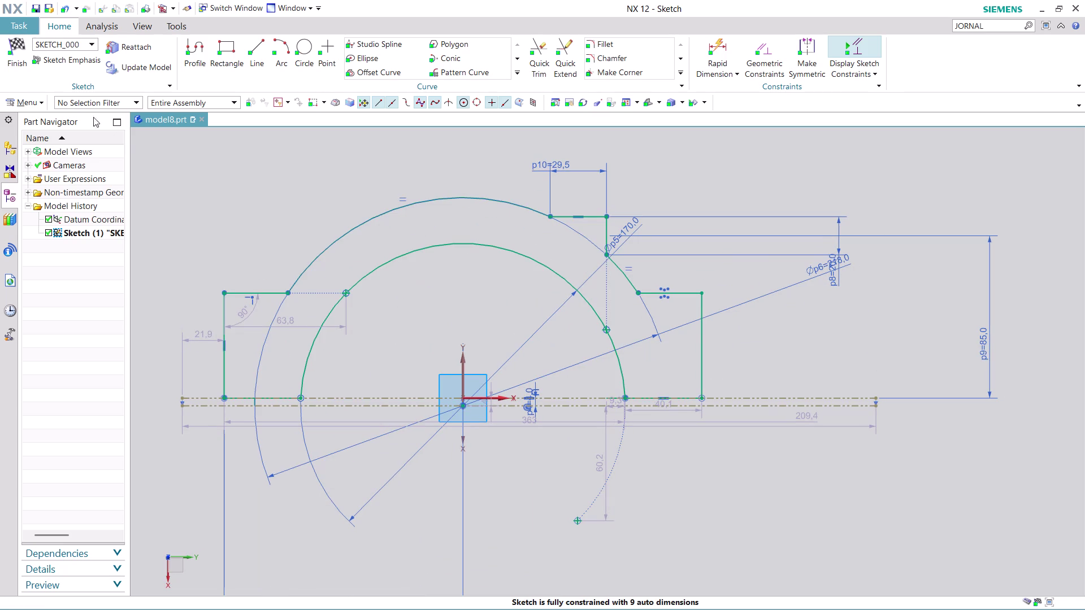
click(12, 64)
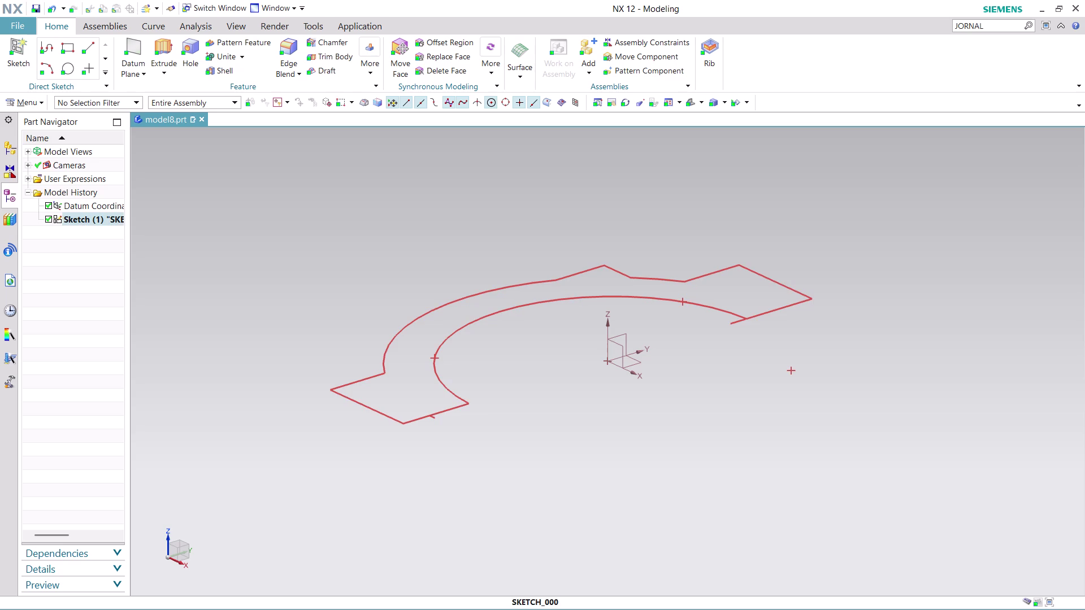
Orbit the view to look down on the closed bracket profile.
middle_drag(834, 299, 833, 326)
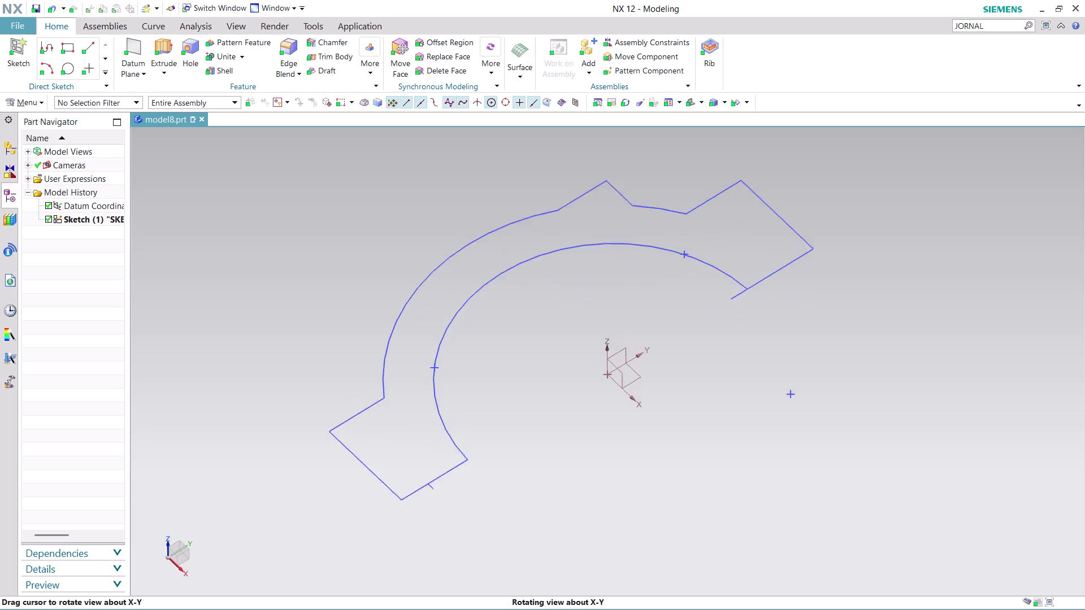
middle_drag(833, 326, 838, 370)
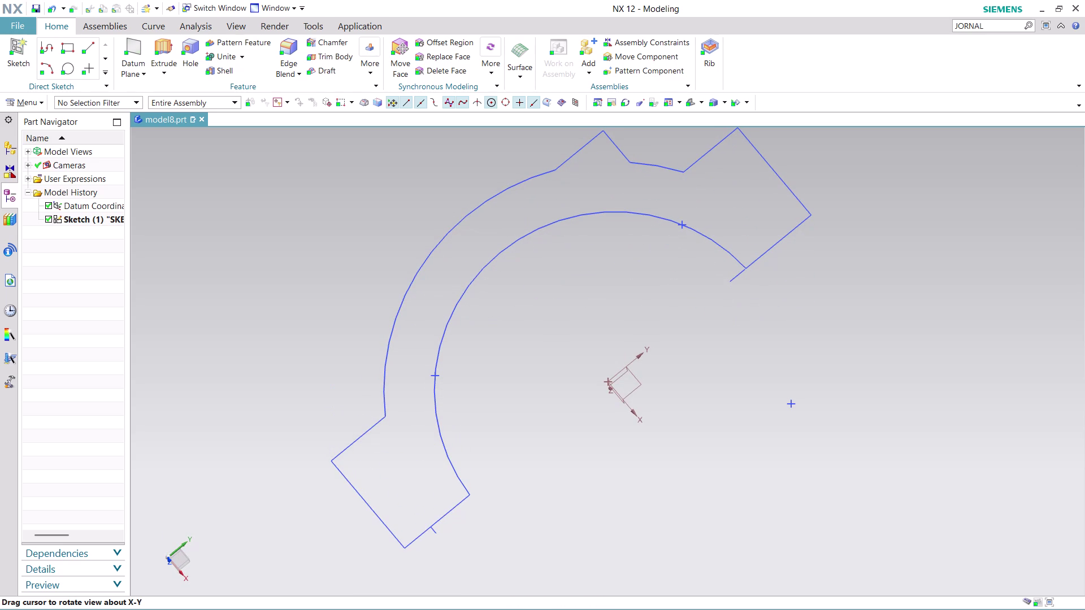
scroll(up, 3)
scroll(down, 3)
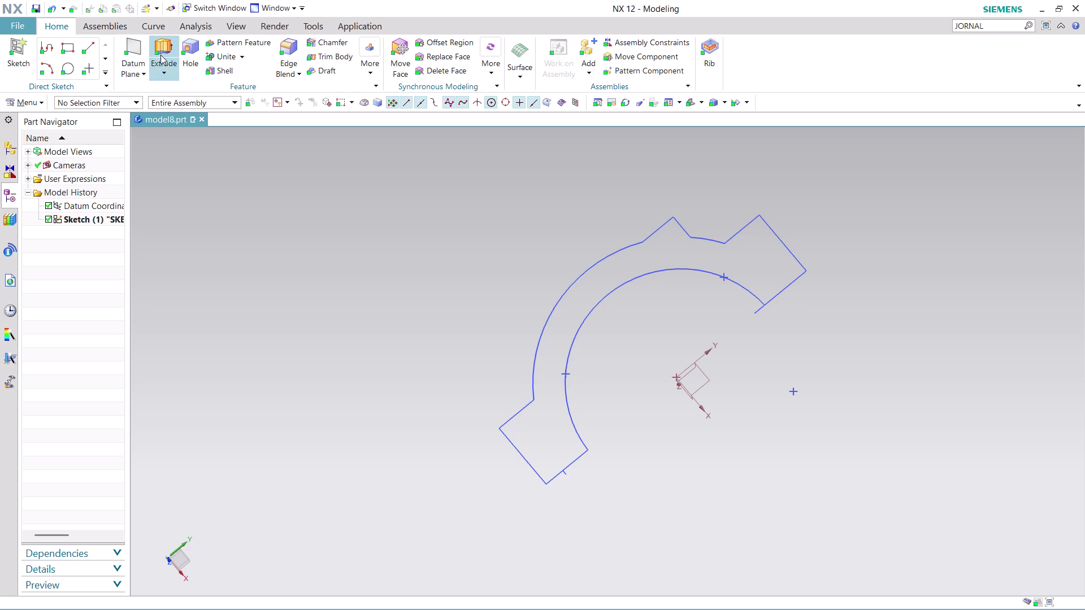
Extrude the bracket sketch with a Symmetric Value end limit of 42/2.
click(170, 45)
click(600, 278)
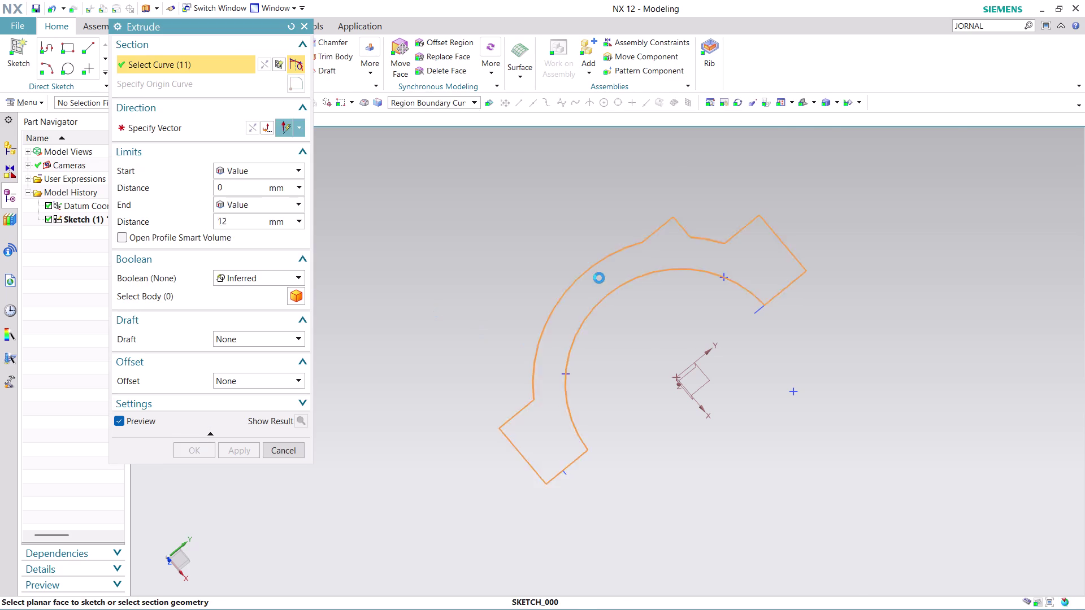
middle_drag(778, 351, 748, 287)
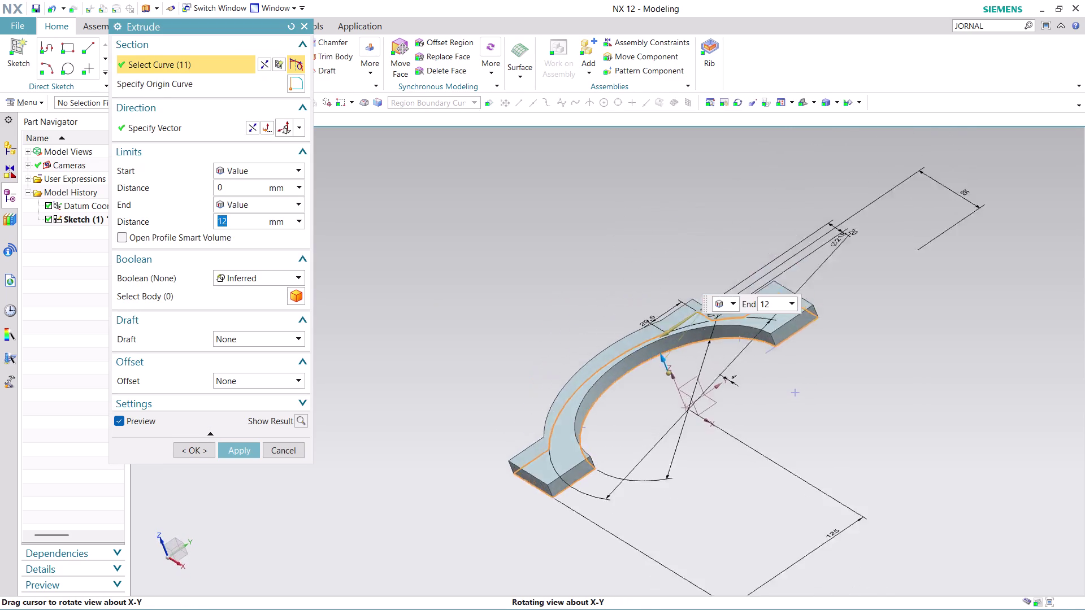
middle_drag(748, 286, 742, 271)
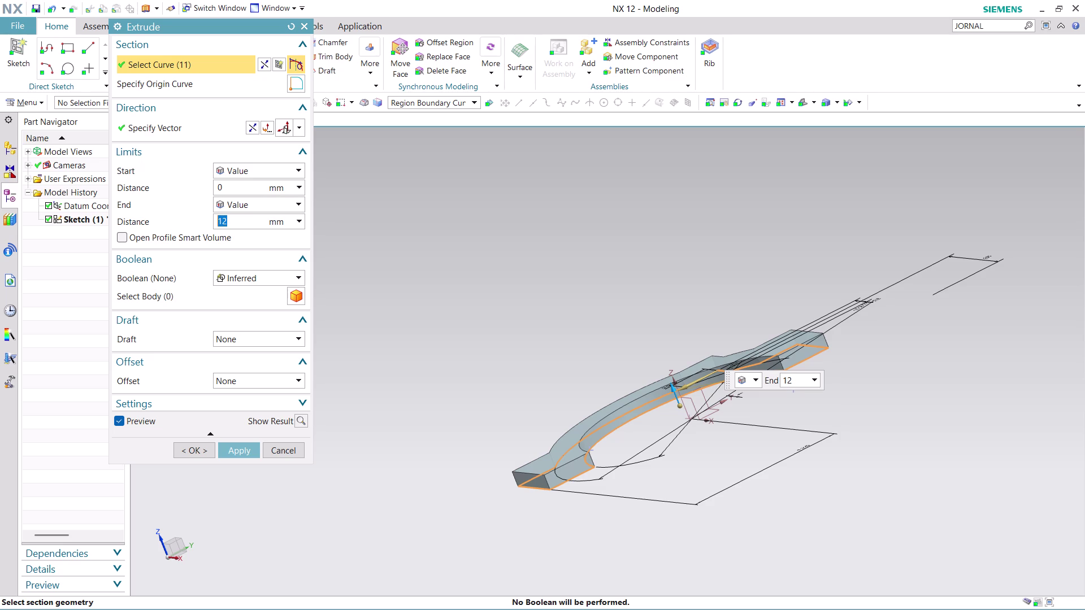
click(293, 199)
click(283, 232)
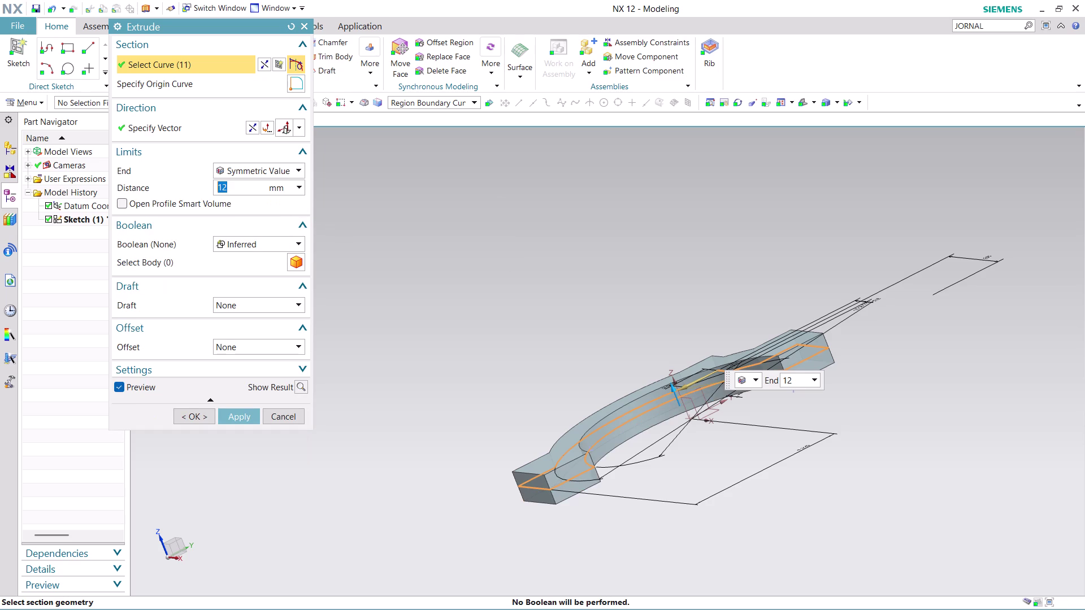
text(42/)
key(2)
click(242, 417)
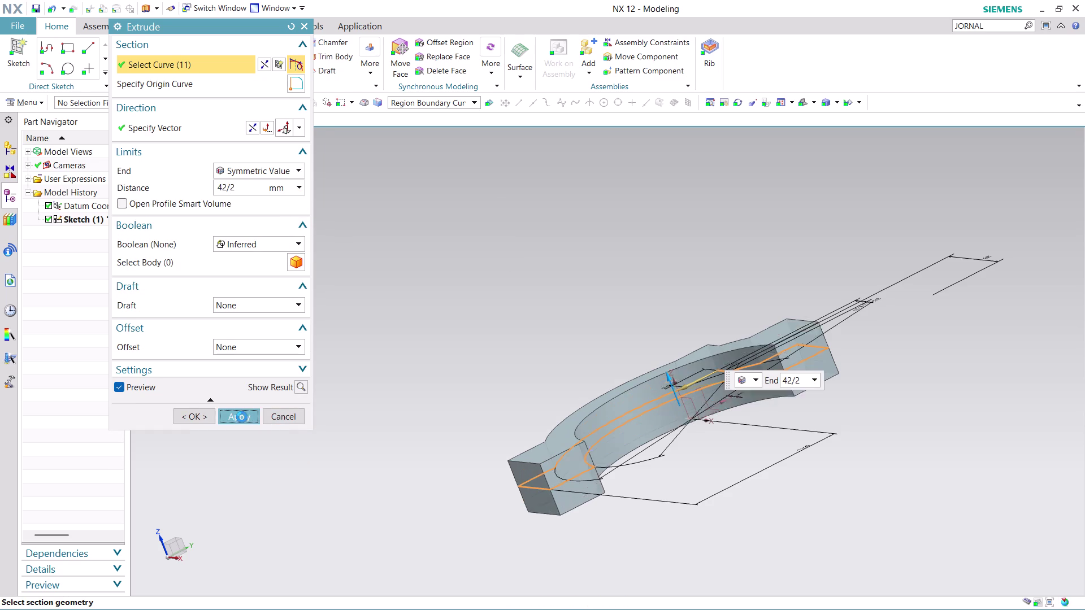
click(312, 416)
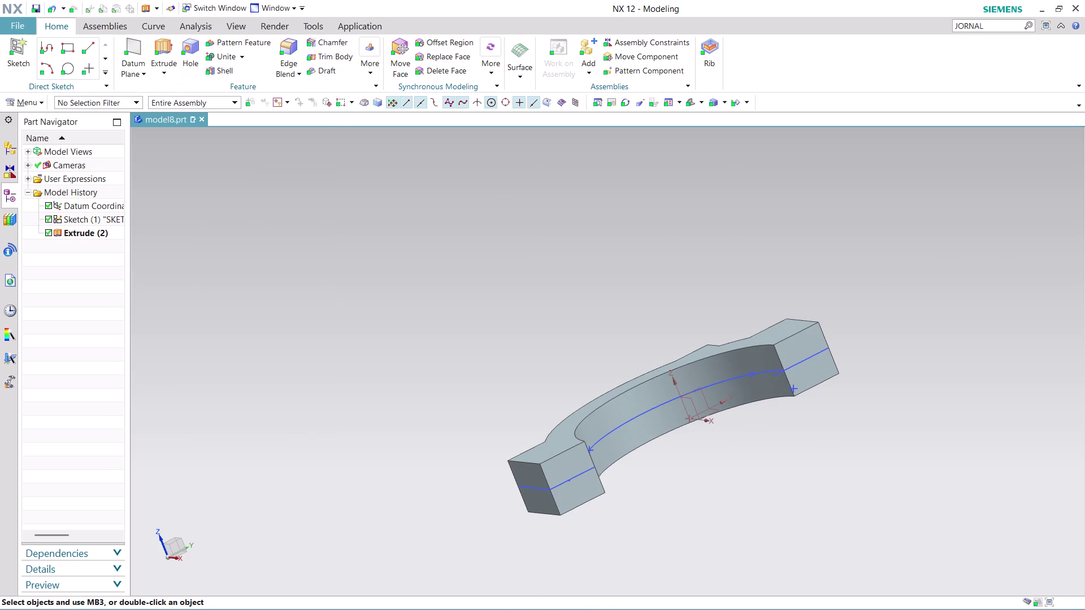
Orbit and zoom the bracket until its arched face points toward the screen.
middle_drag(858, 255, 900, 310)
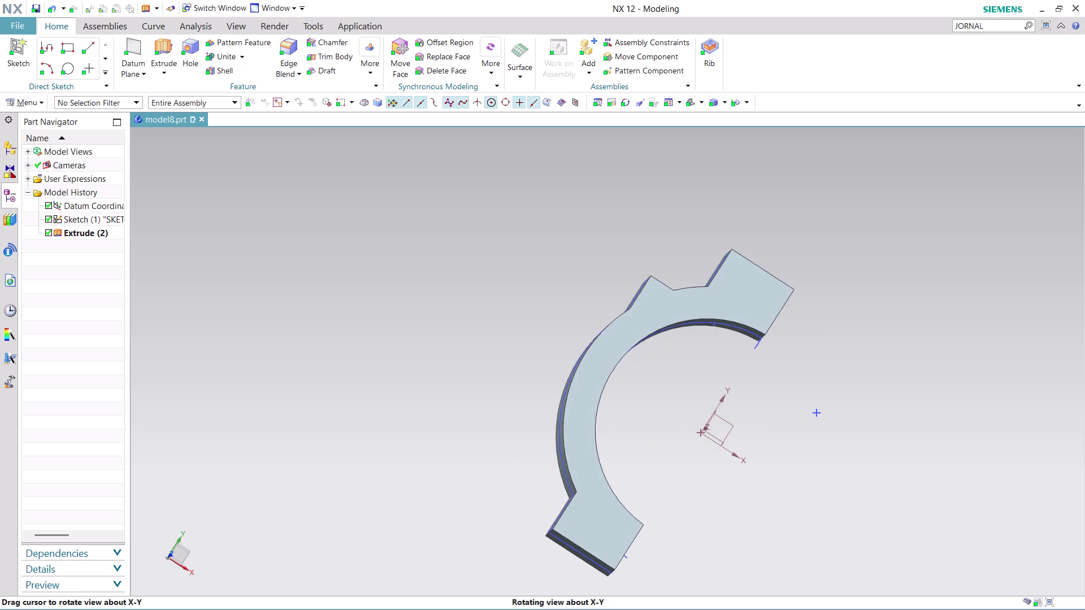
middle_drag(900, 310, 826, 290)
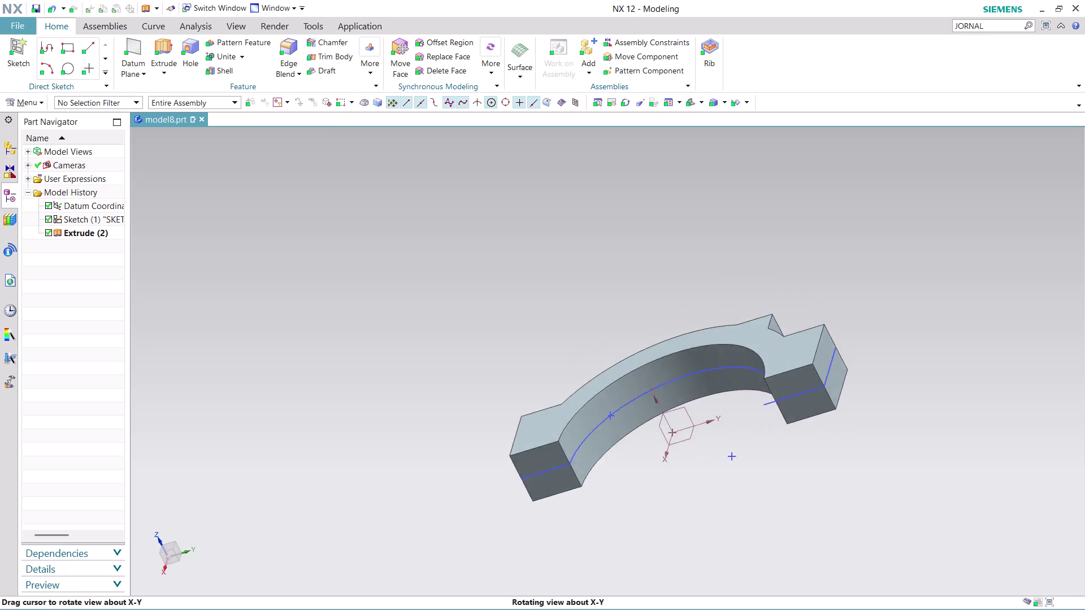
middle_drag(826, 290, 854, 345)
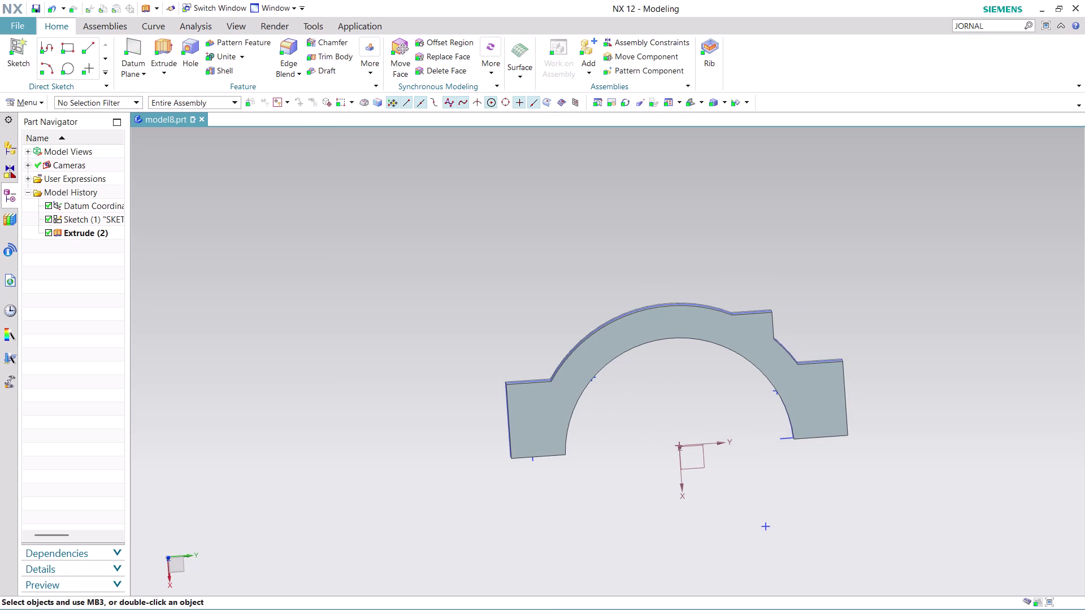
scroll(up, 3)
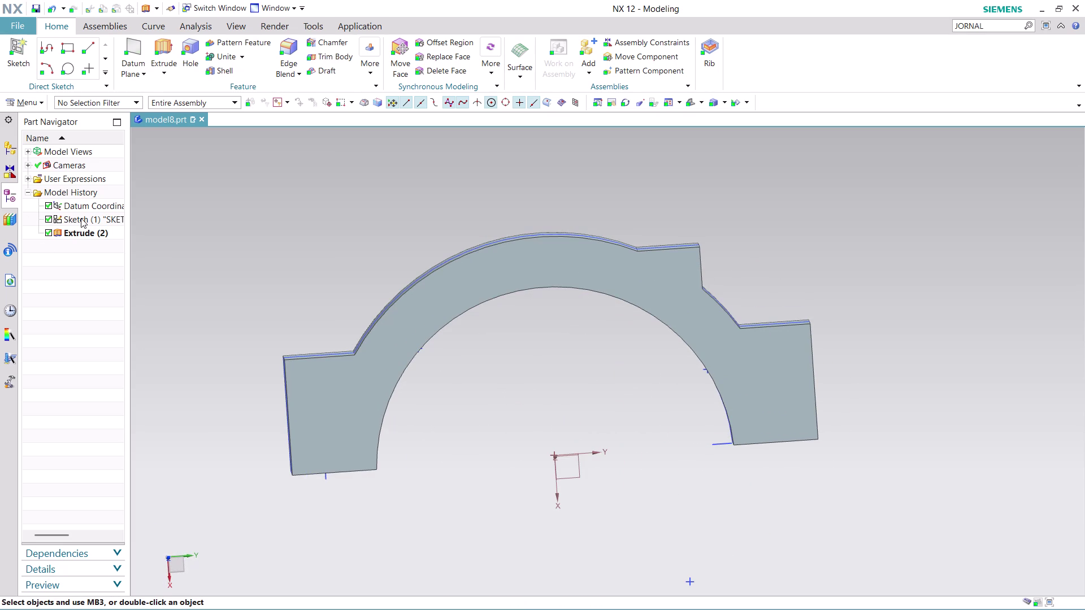
middle_drag(752, 233, 760, 227)
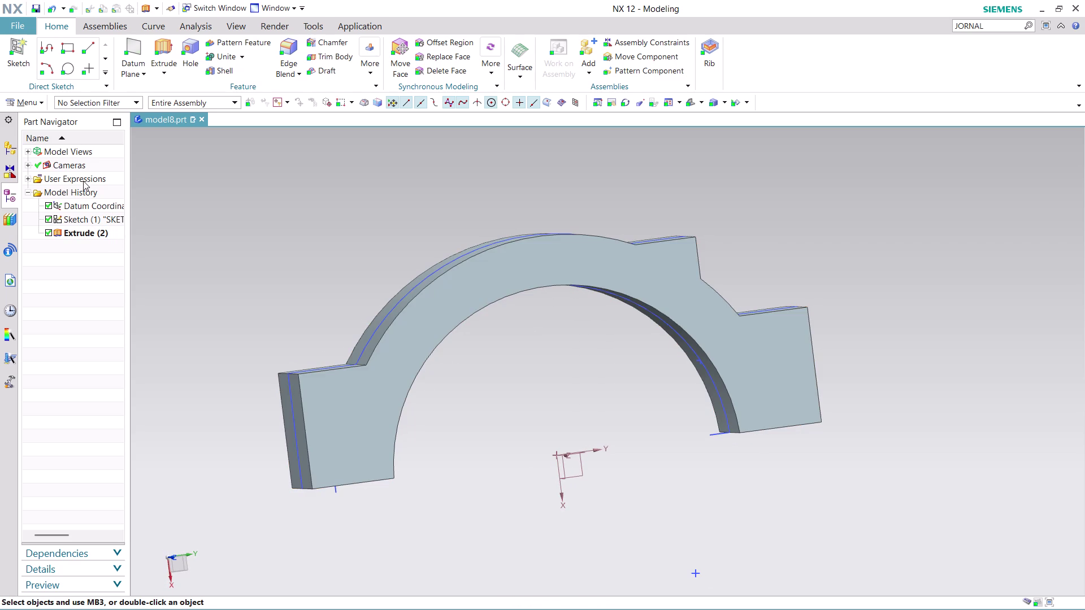
click(25, 102)
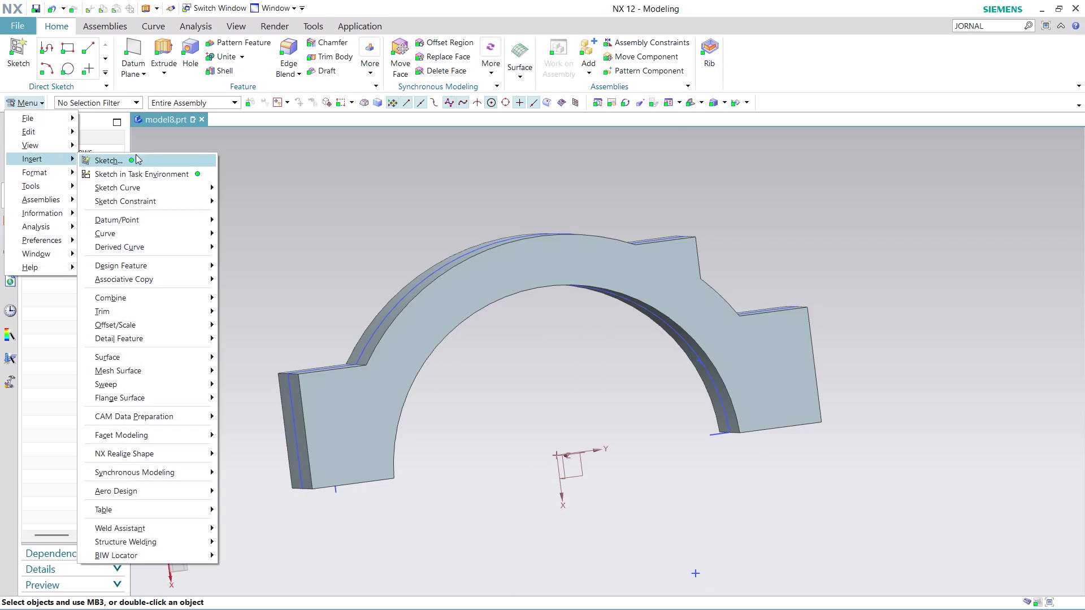
Create a sketch on the datum XY plane with a horizontal reference and origin at the datum origin.
click(164, 175)
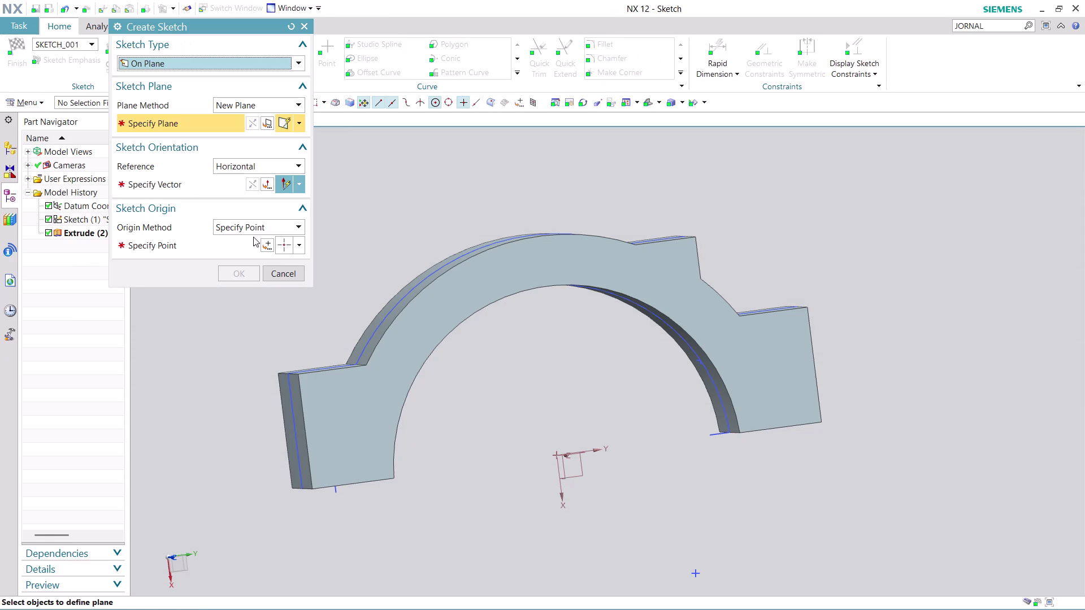
click(585, 474)
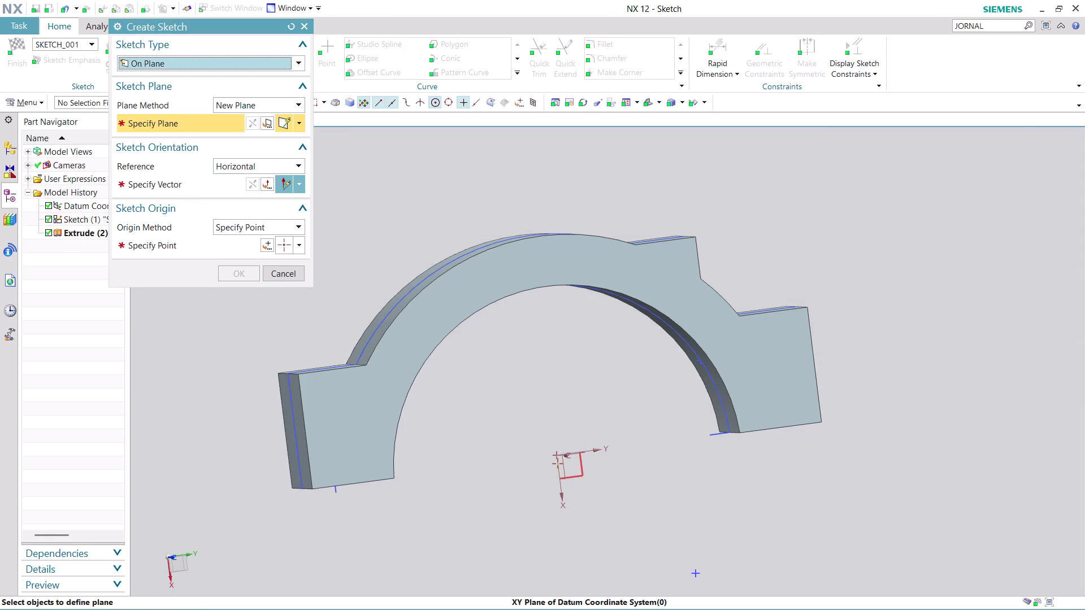
click(163, 176)
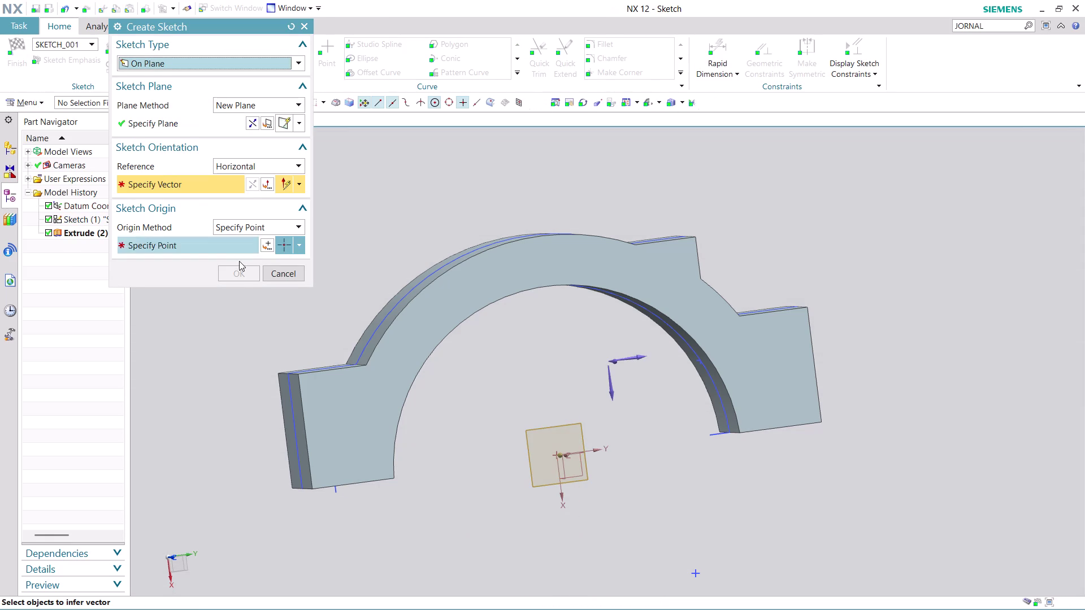
click(640, 360)
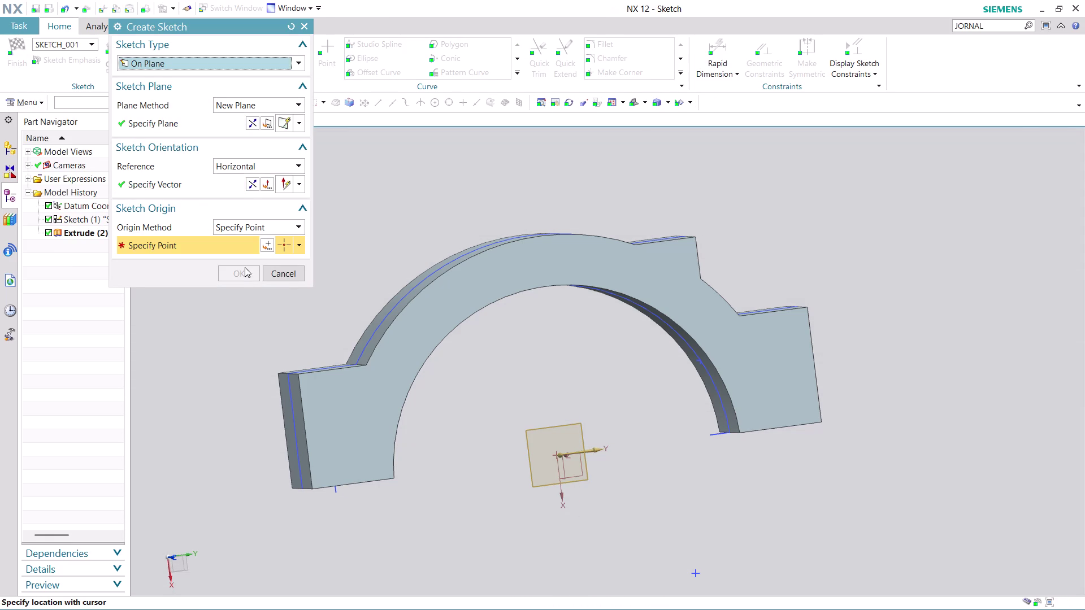
click(265, 246)
click(255, 265)
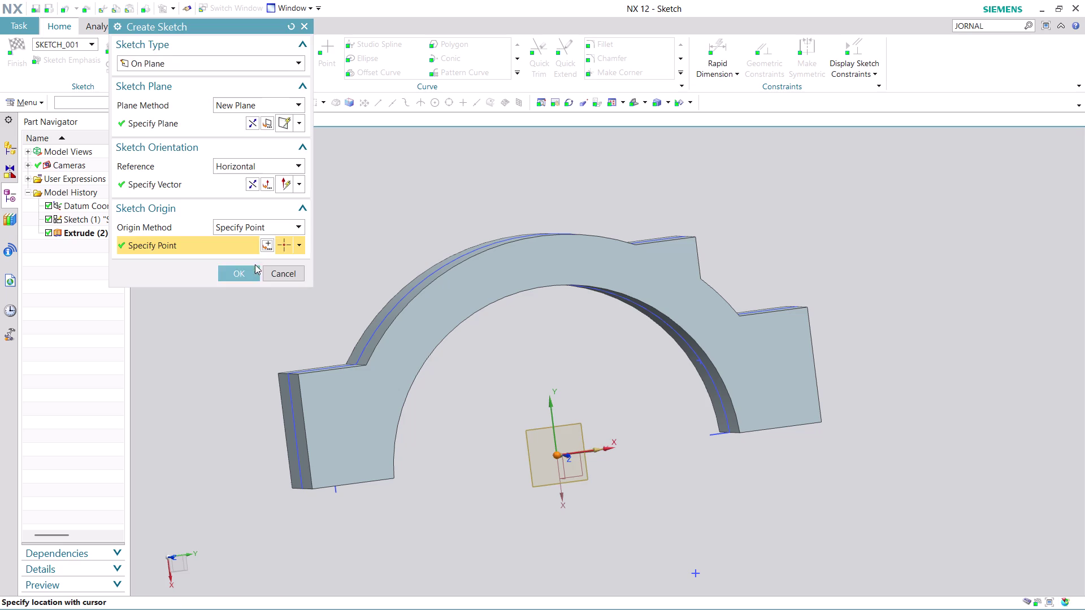
click(227, 268)
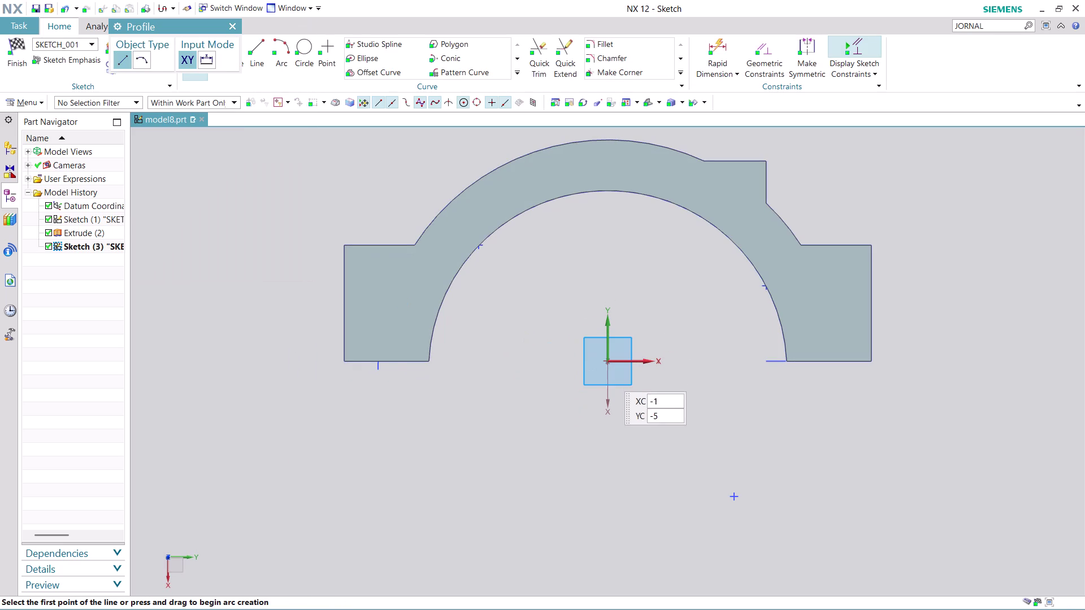
Draw a circle of diameter 176 centred on Arc1's centre.
scroll(up, 3)
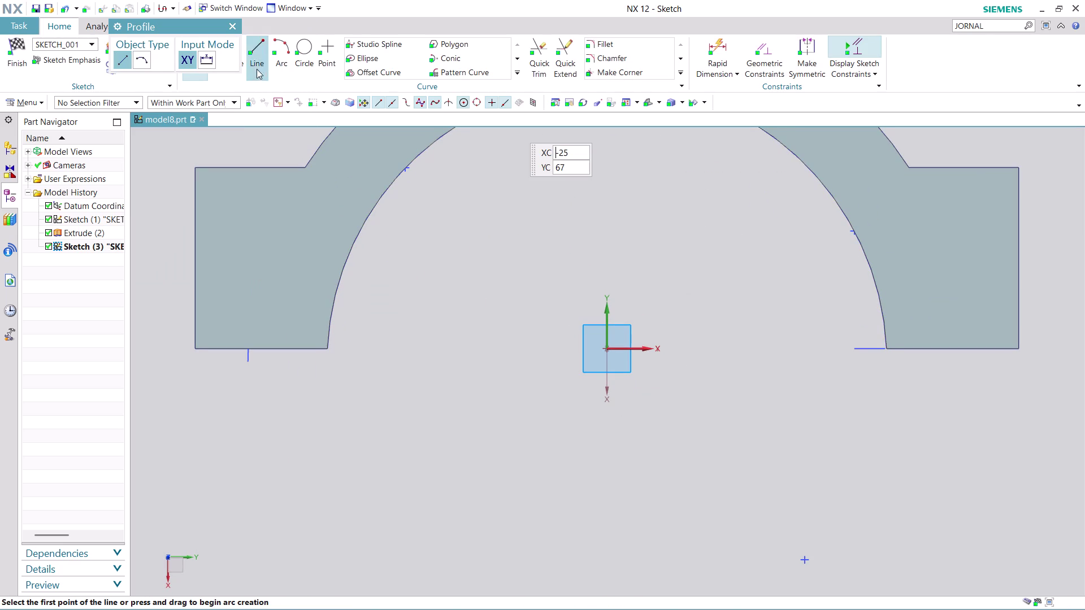
click(305, 50)
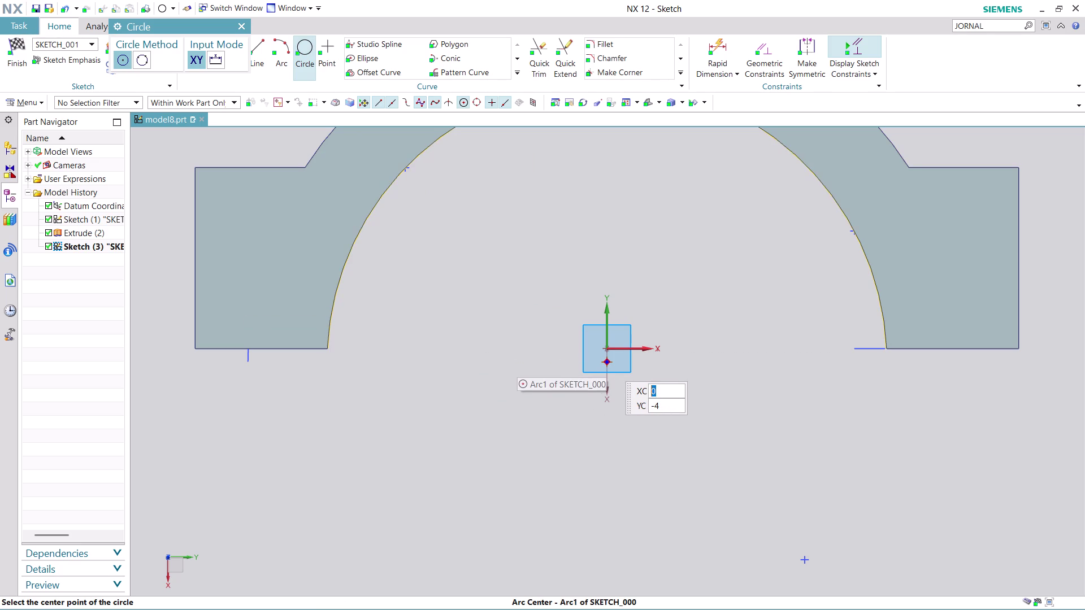
click(607, 363)
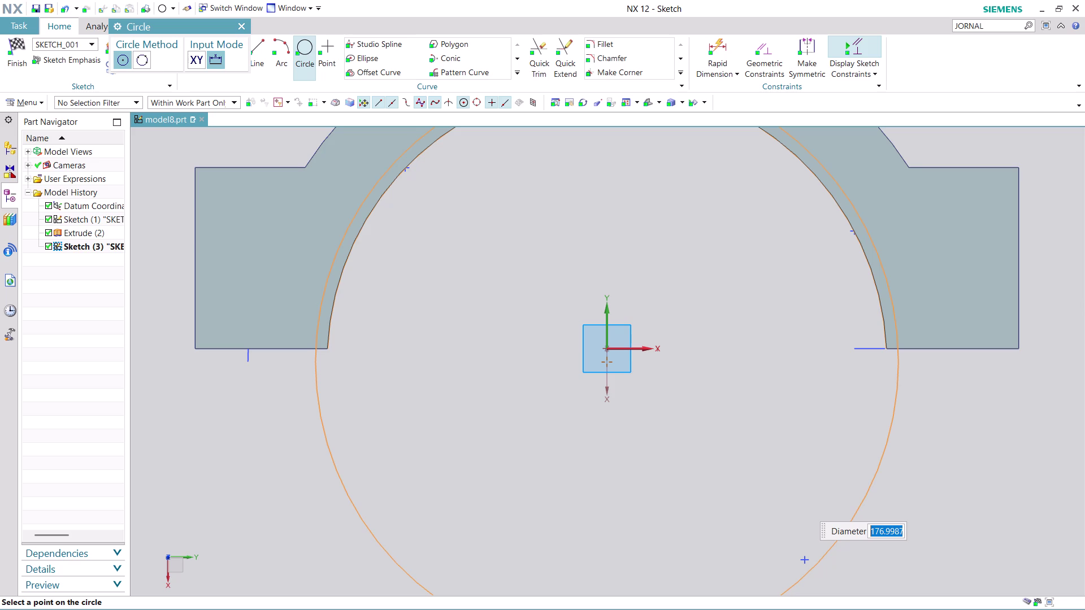
text(14)
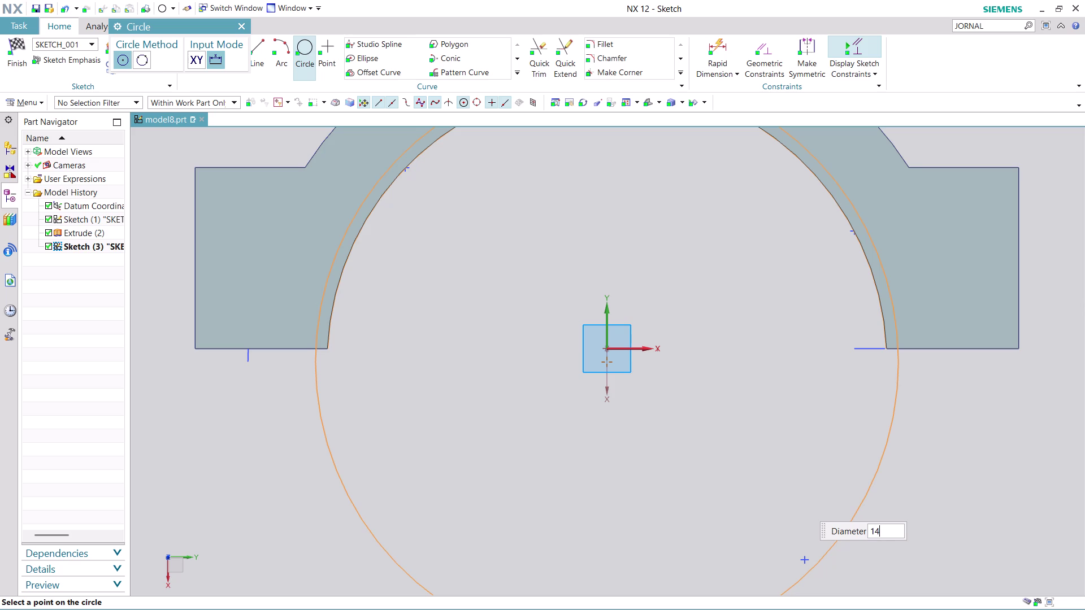
key(BackSpace)
text(76)
key(Return)
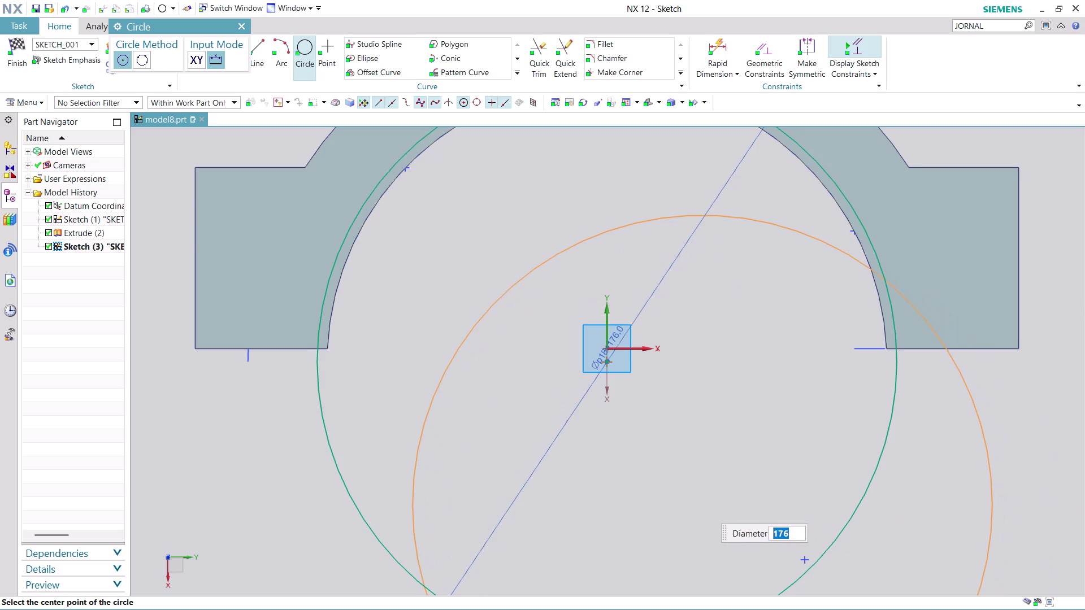
key(Escape)
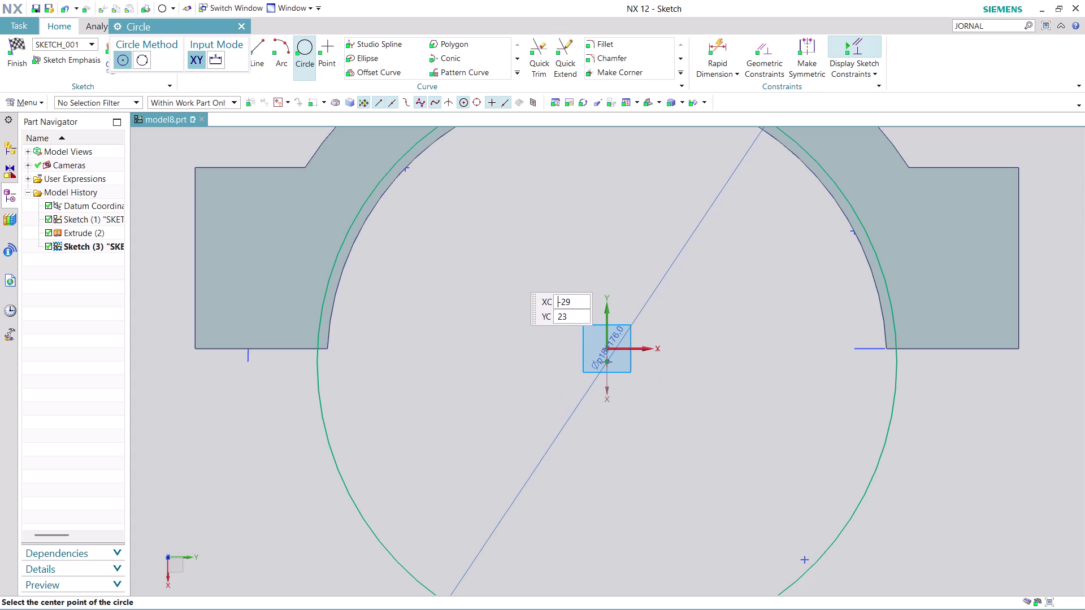
click(516, 72)
click(481, 98)
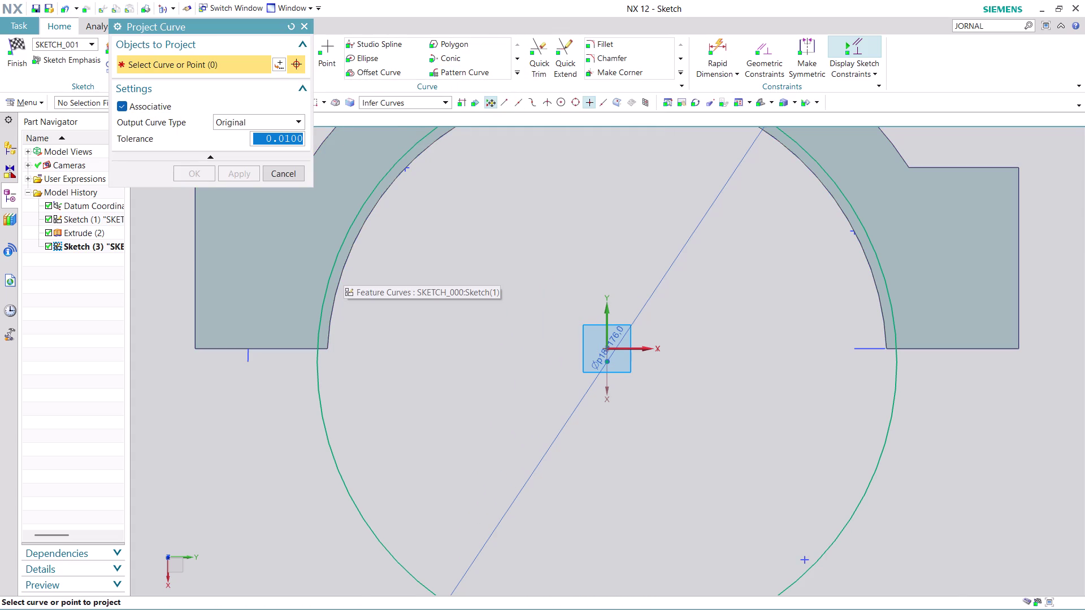
Cancel the curve projection options without projecting anything.
scroll(up, 3)
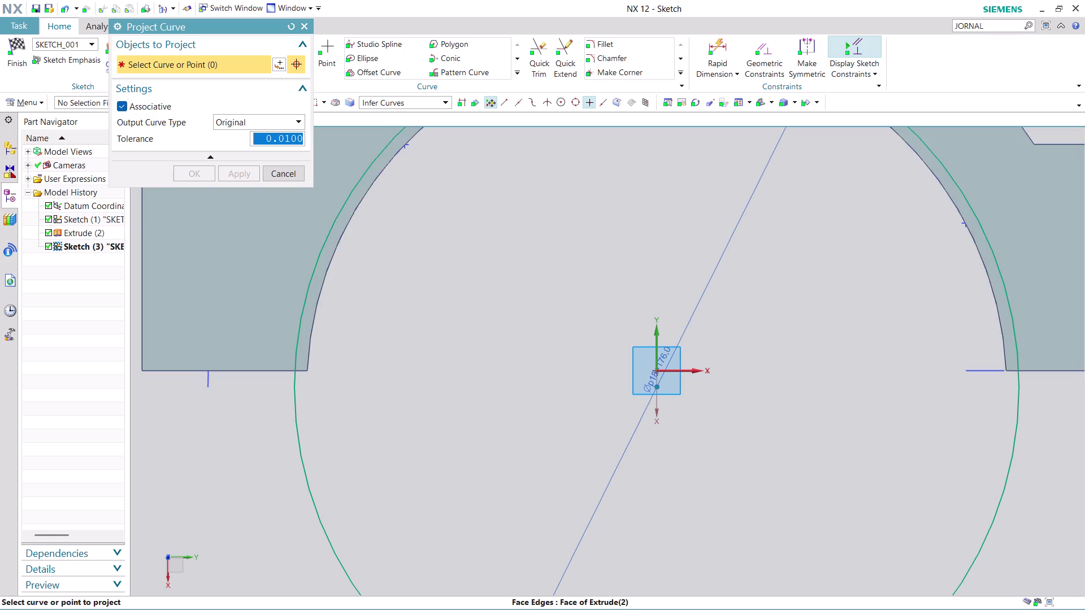
scroll(down, 3)
scroll(up, 3)
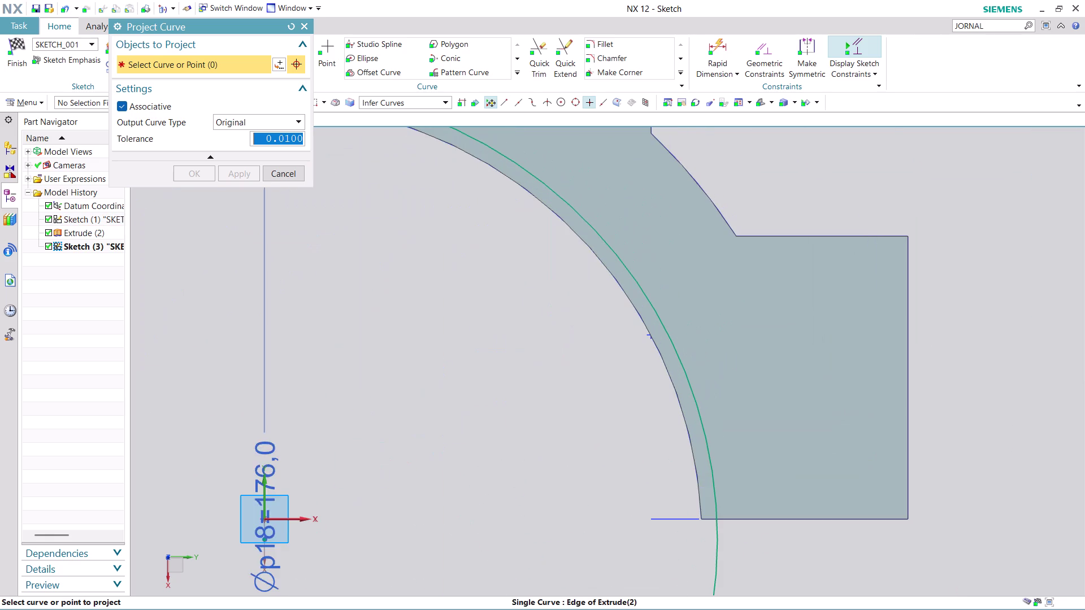
scroll(up, 3)
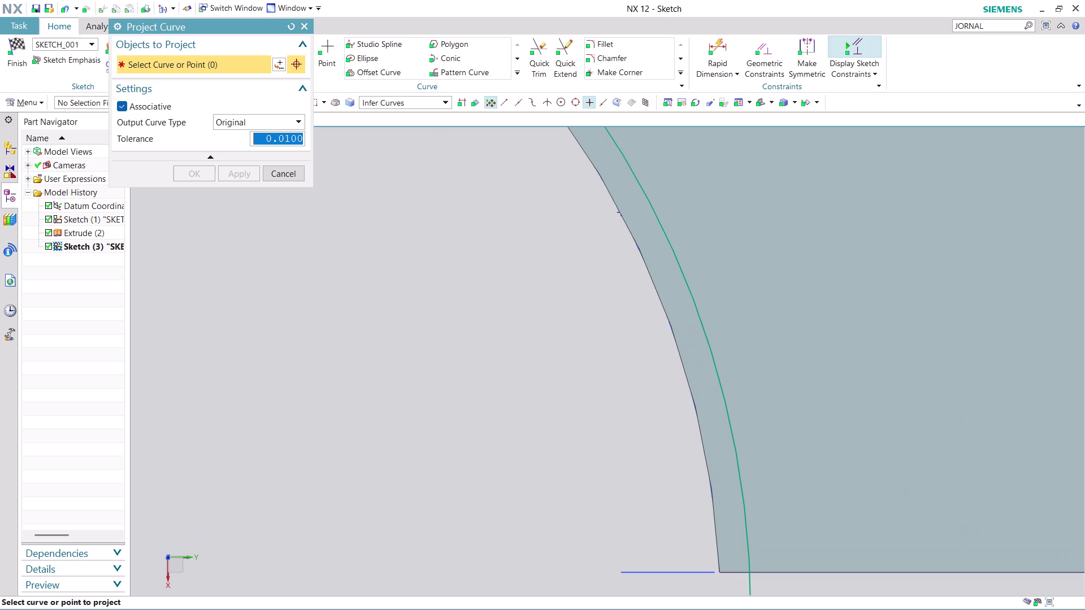
key(Escape)
key(Escape)
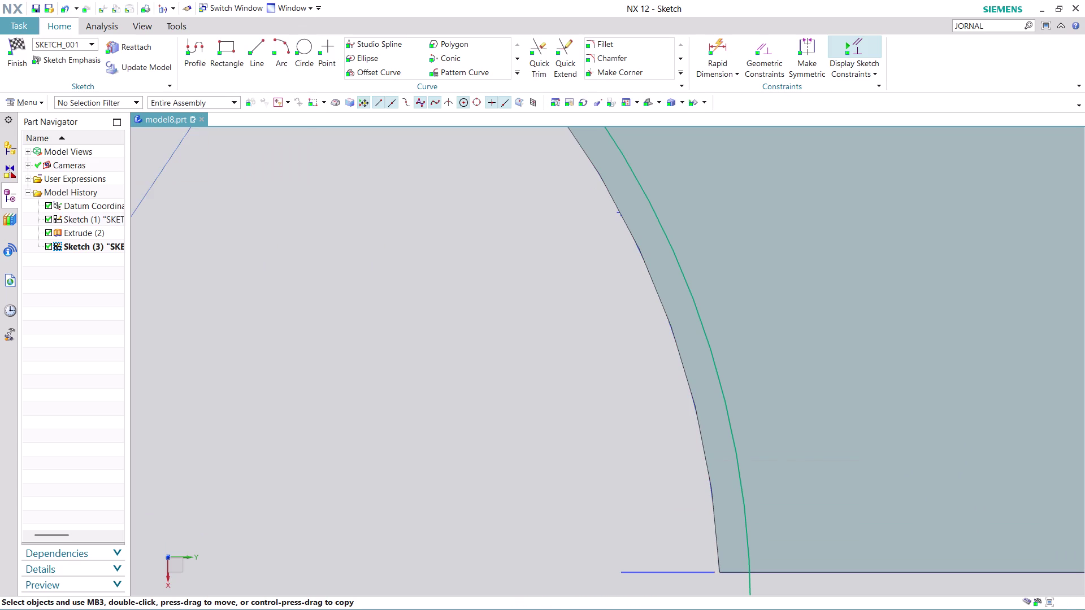
scroll(down, 3)
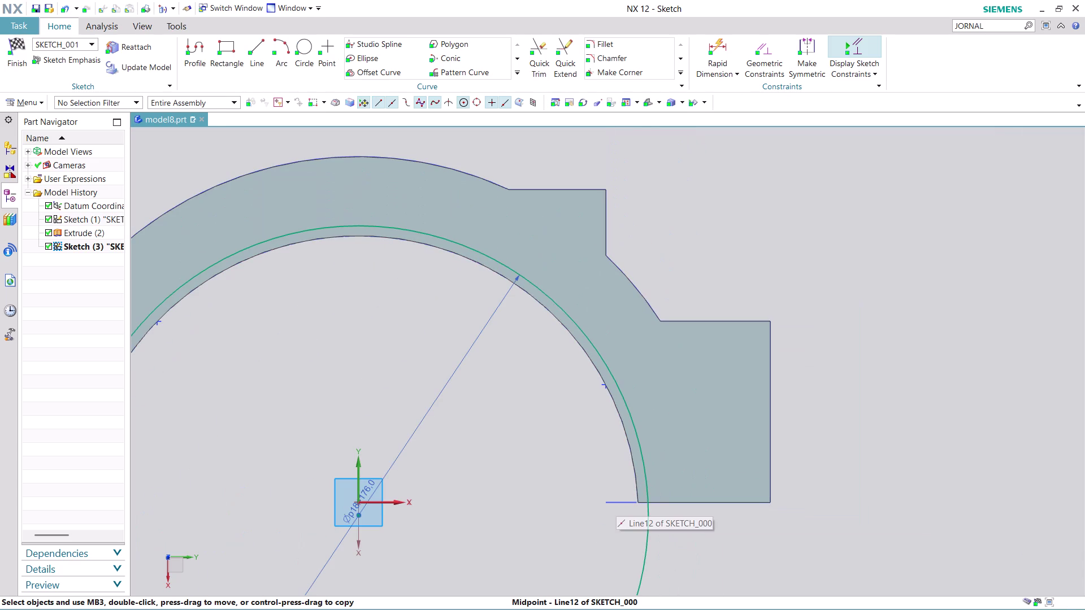
scroll(down, 3)
key(Escape)
scroll(up, 3)
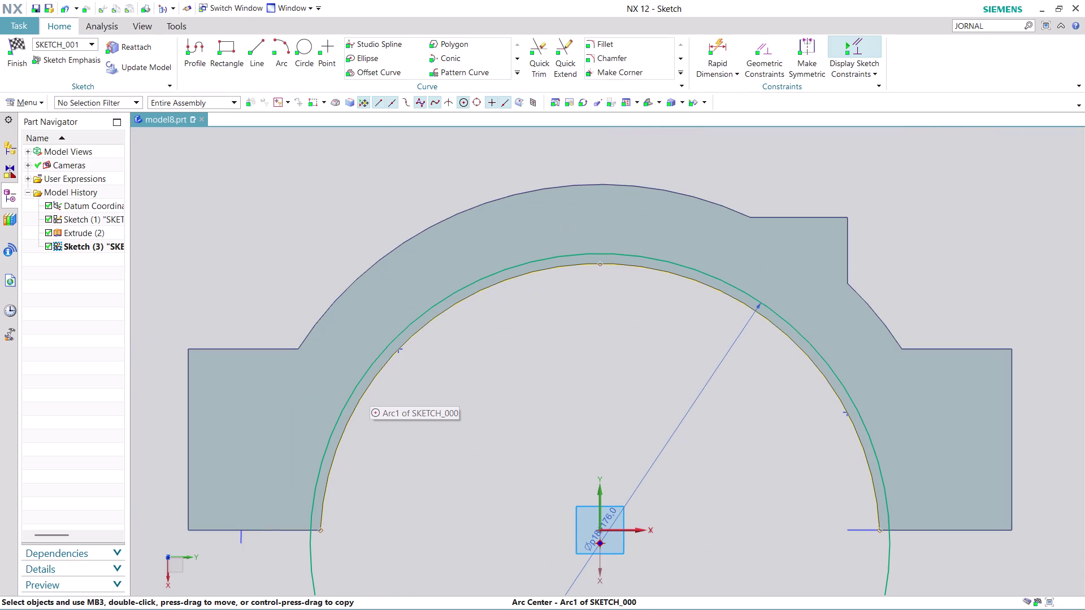
scroll(up, 3)
scroll(down, 3)
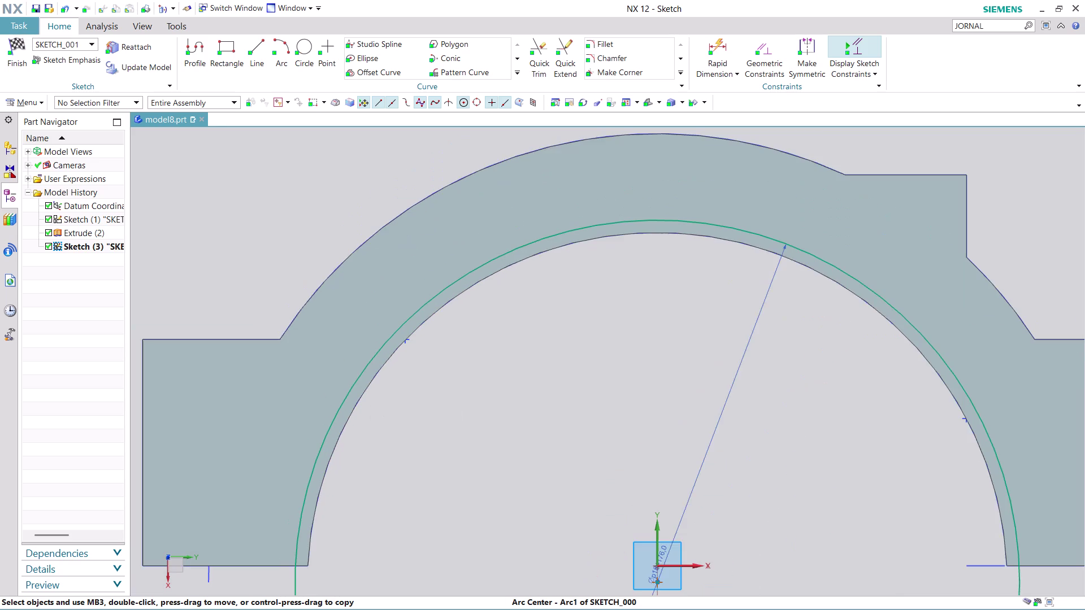
scroll(down, 3)
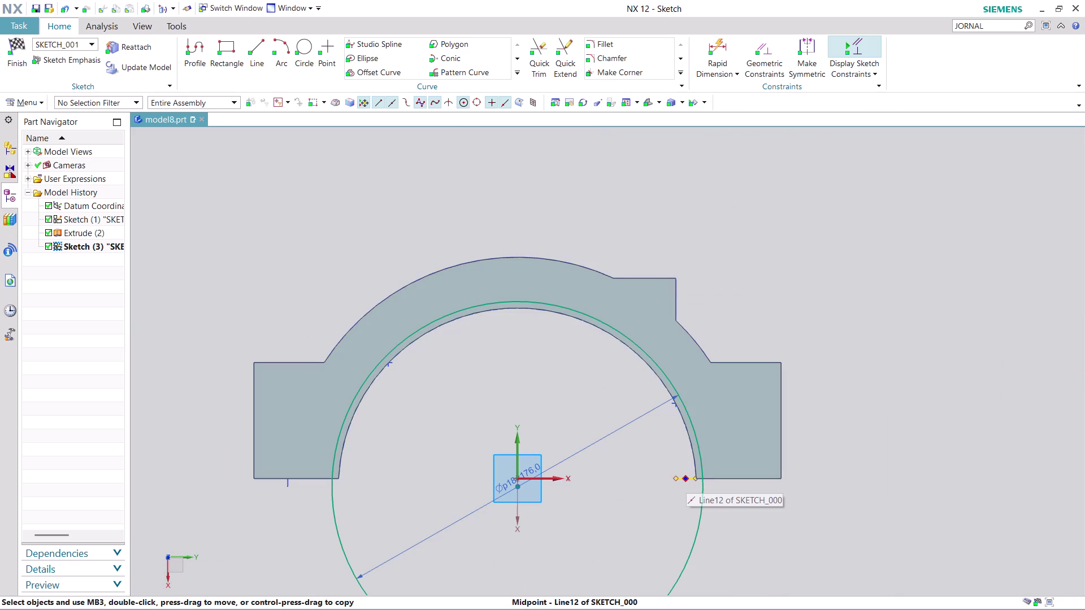
key(Escape)
key(Escape)
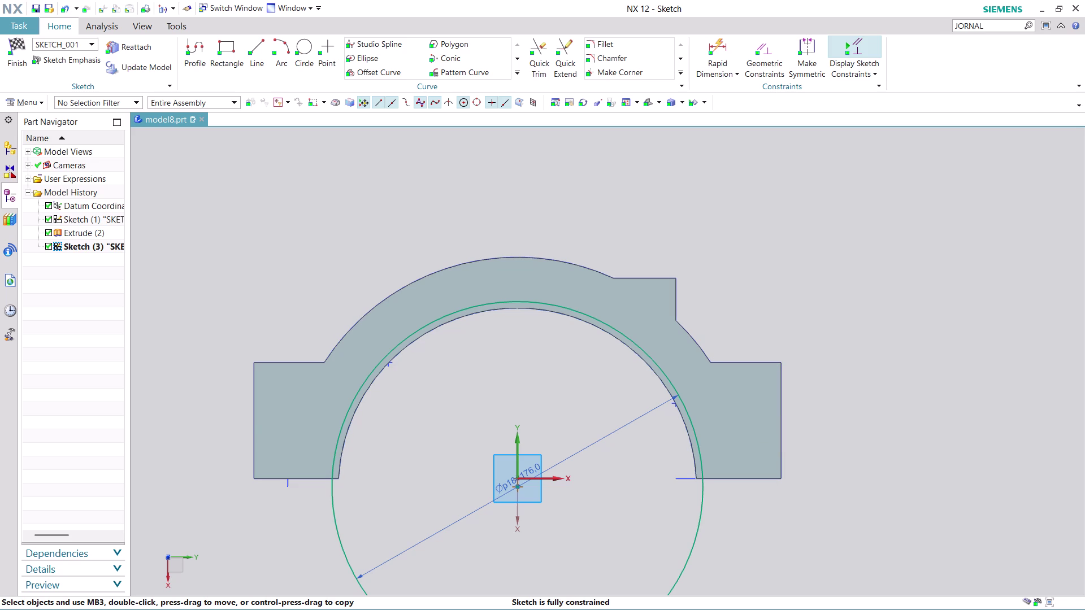
Select and clear Extrude (2), then open the More curve tools gallery.
click(79, 229)
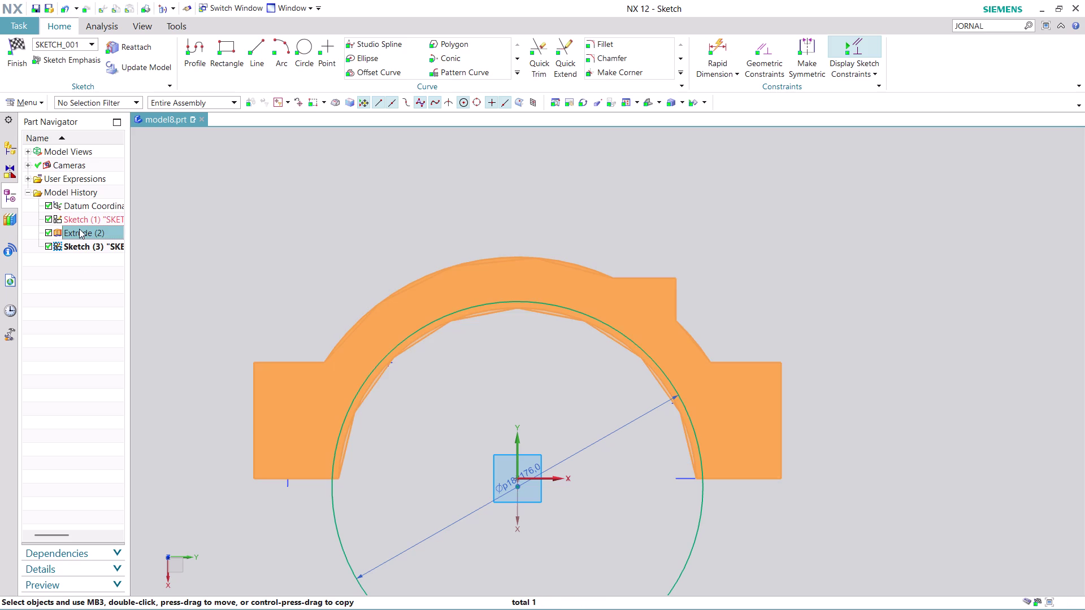
key(Escape)
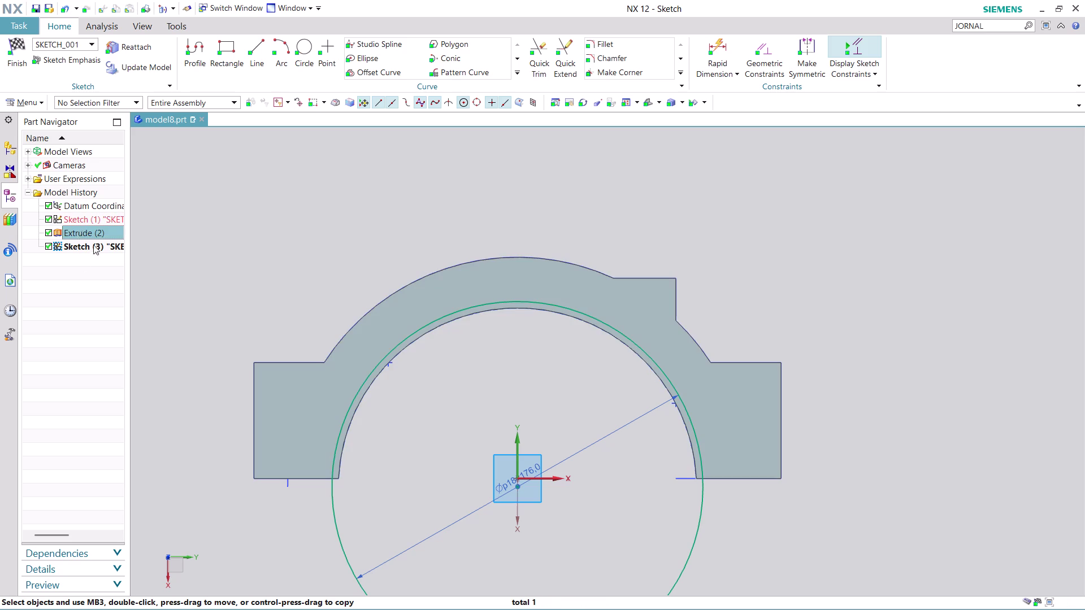
click(373, 387)
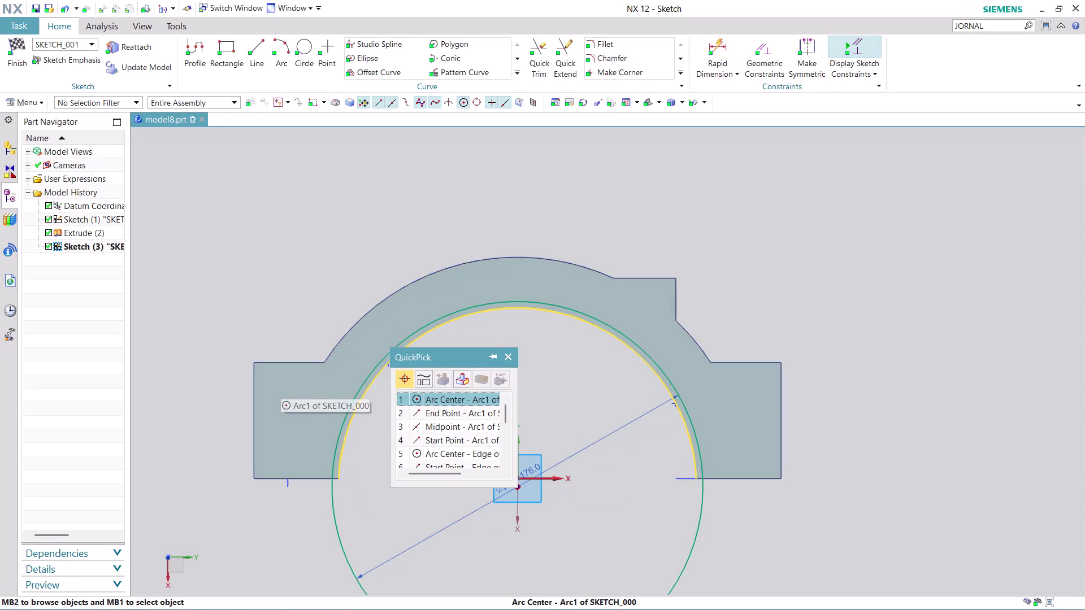
click(460, 400)
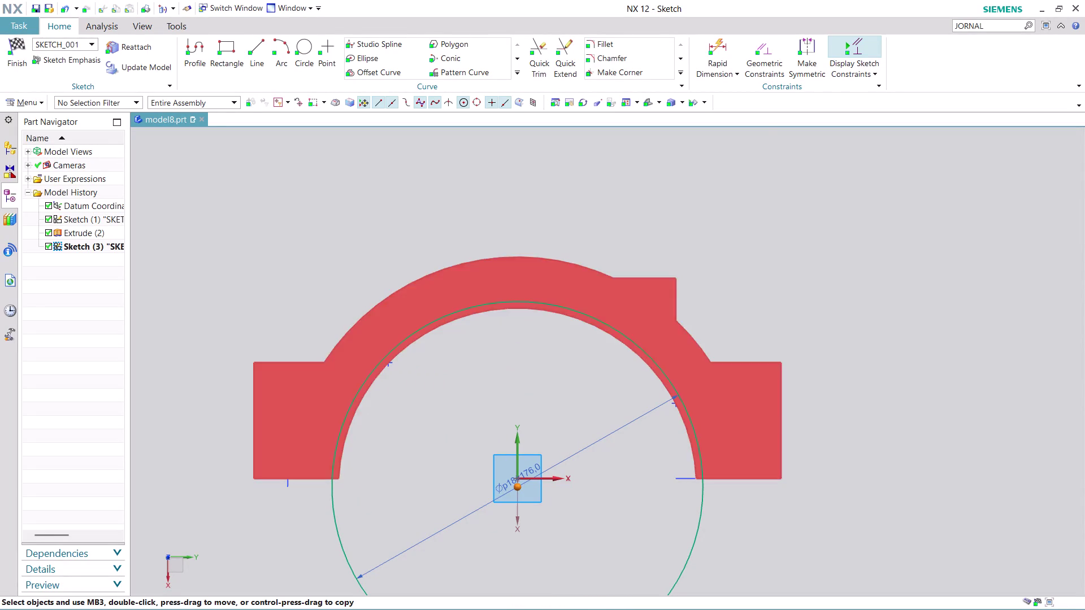
click(518, 66)
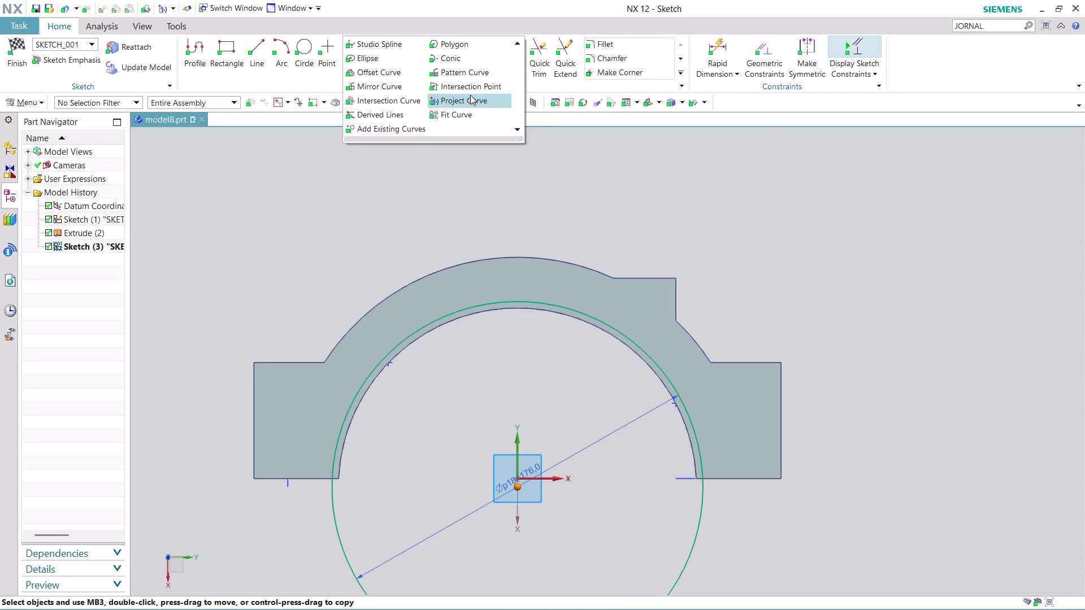
Project the bracket's inner arc edge into Sketch (3) using the Single Curve filter.
click(470, 95)
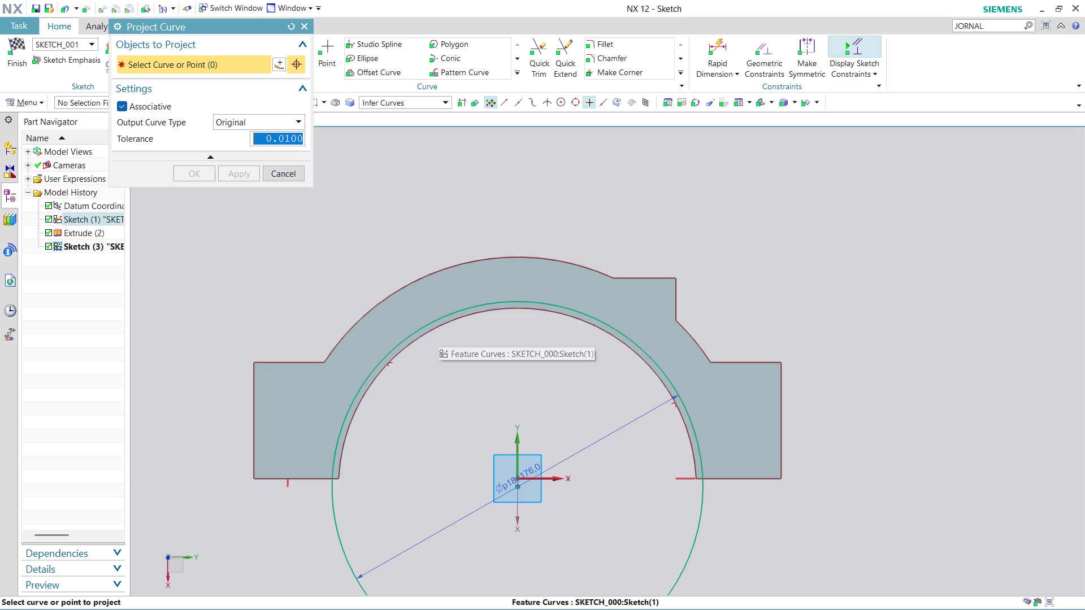
scroll(up, 3)
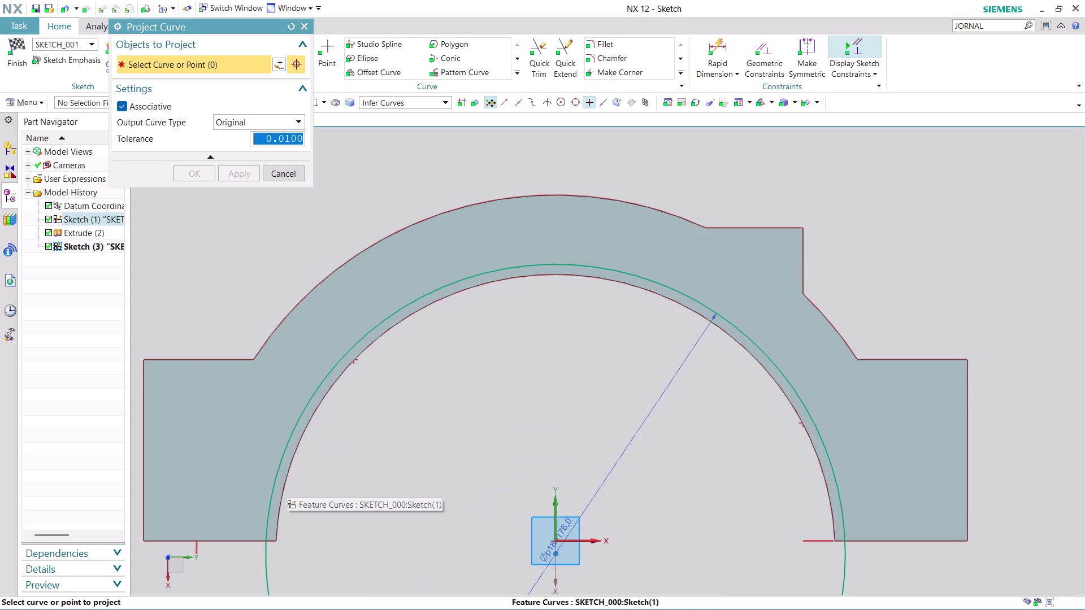
click(444, 97)
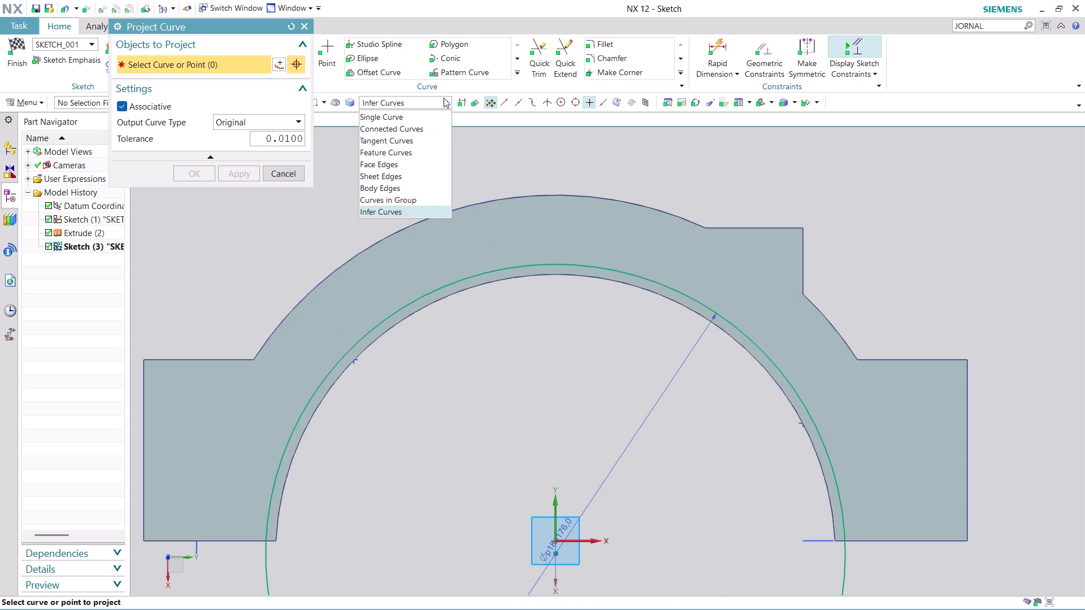
click(428, 119)
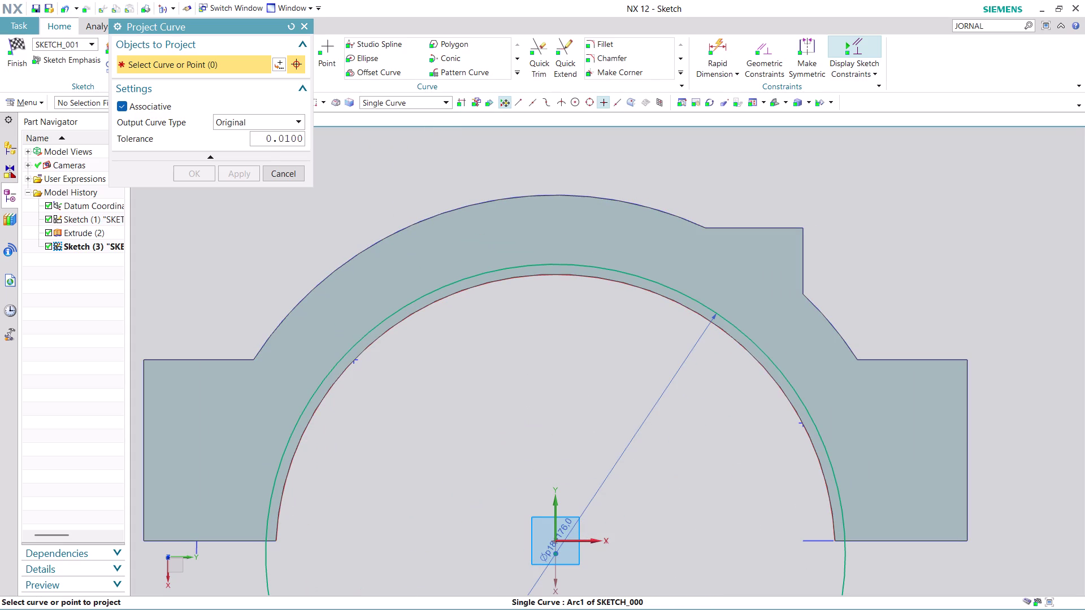
click(391, 328)
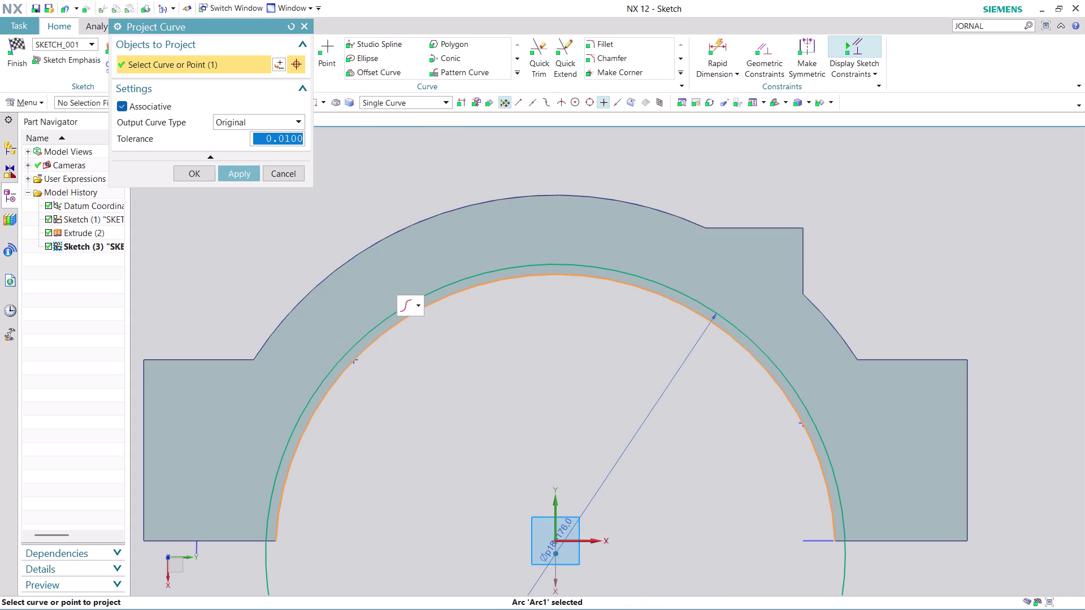
click(246, 174)
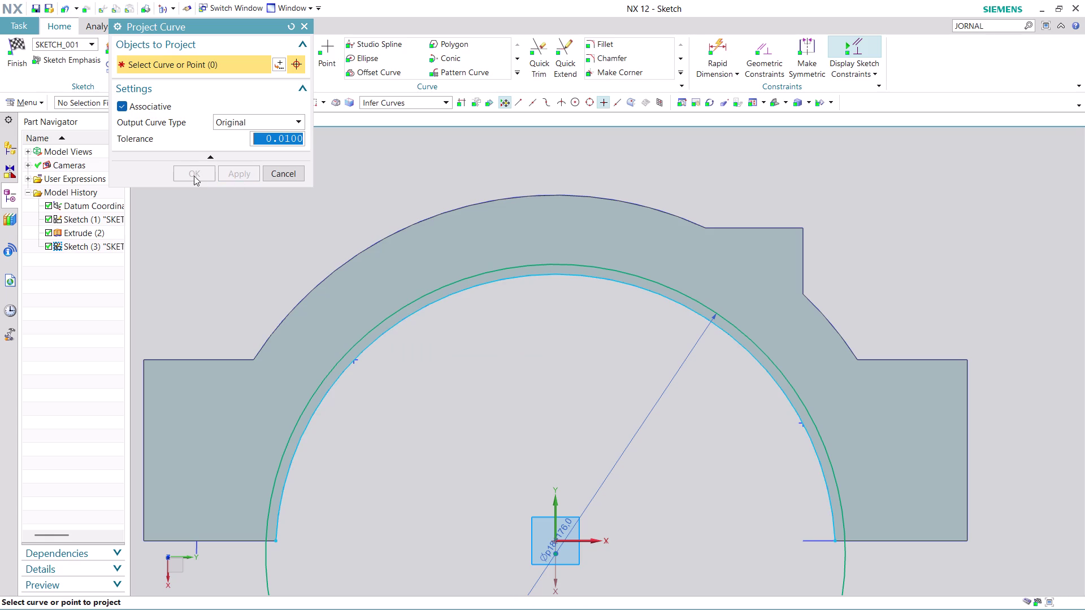
click(297, 176)
scroll(down, 3)
scroll(up, 3)
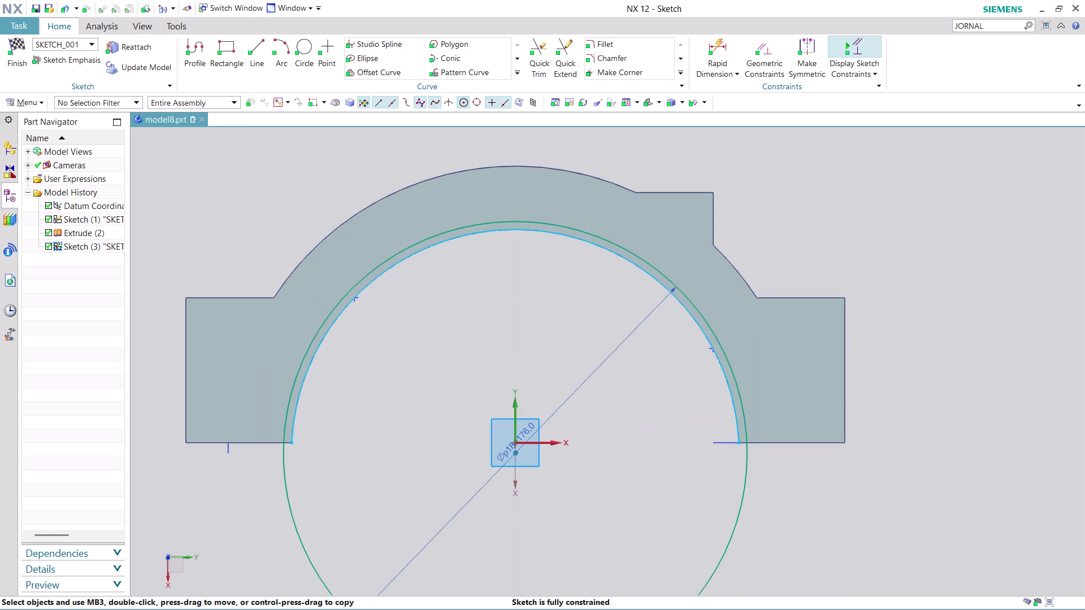
click(258, 53)
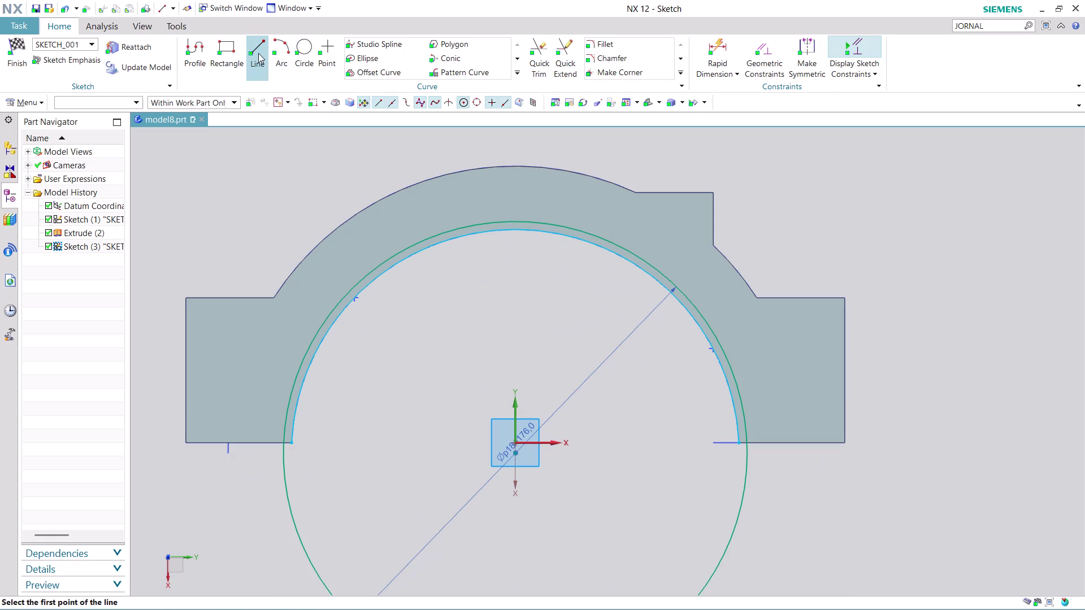
Draw horizontal base lines from the inner arc's ends, 84 to the left and 111 to the right.
scroll(up, 3)
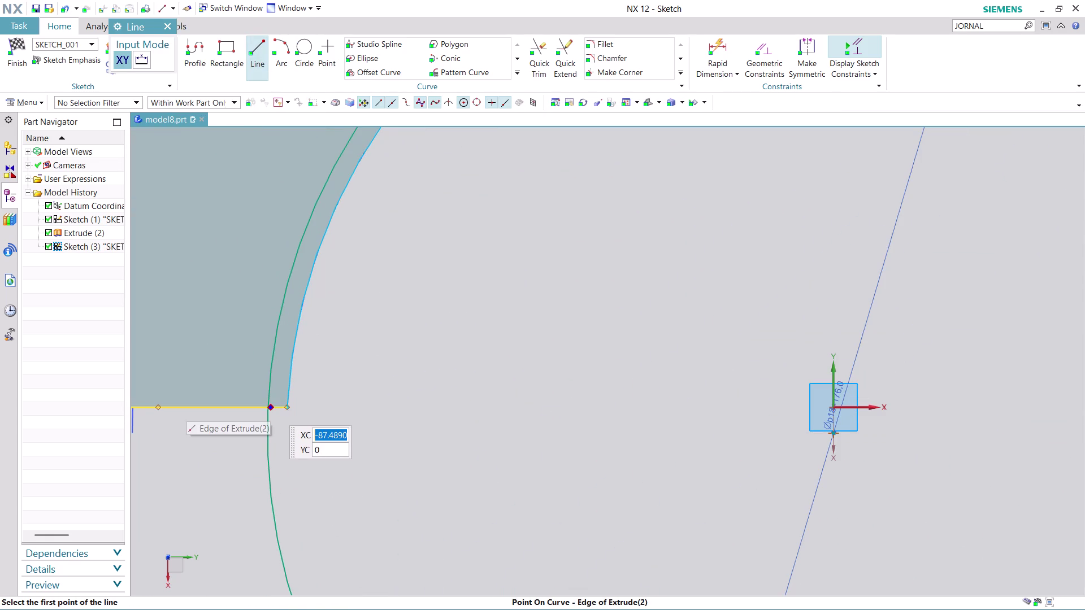
click(290, 407)
scroll(down, 3)
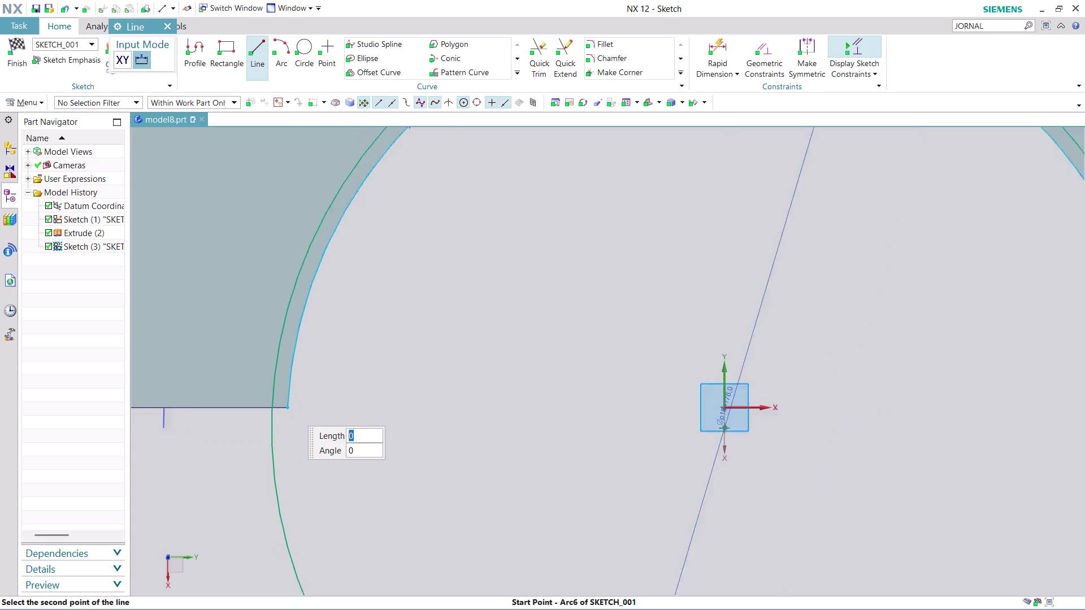
scroll(down, 3)
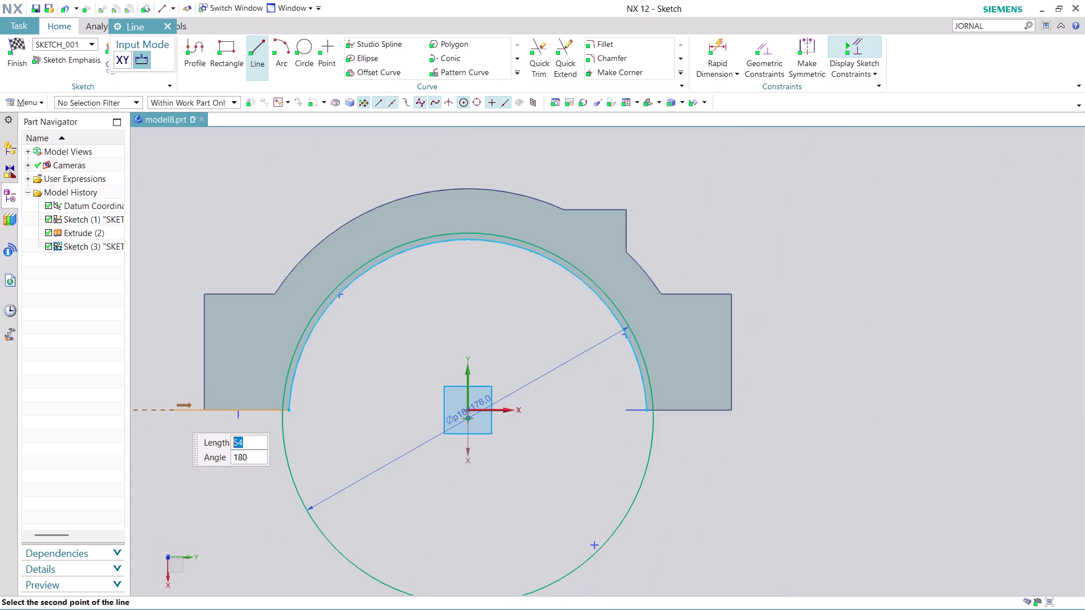
click(174, 414)
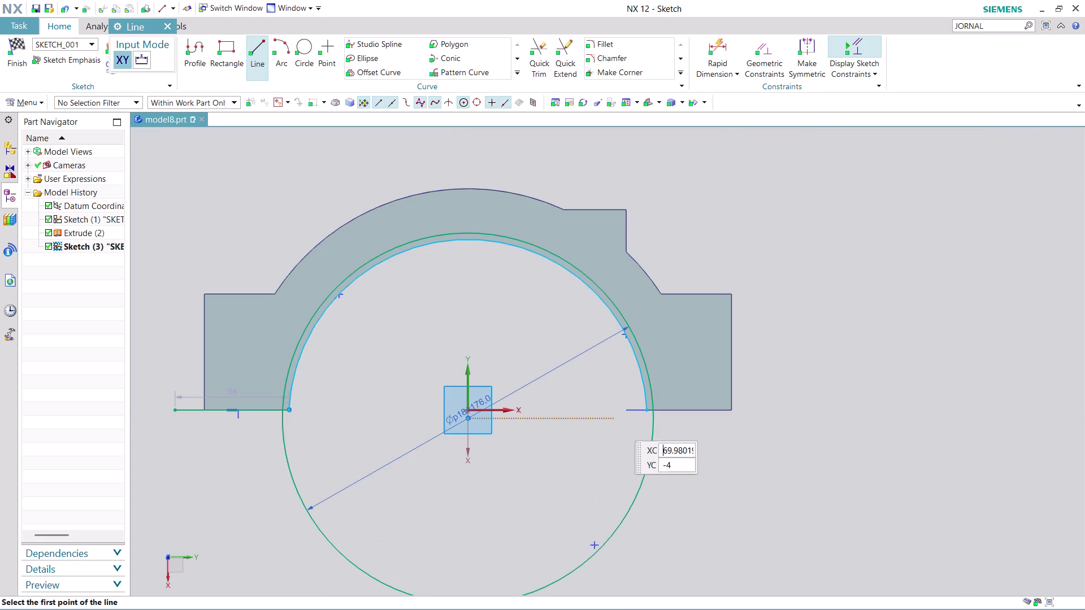
click(647, 409)
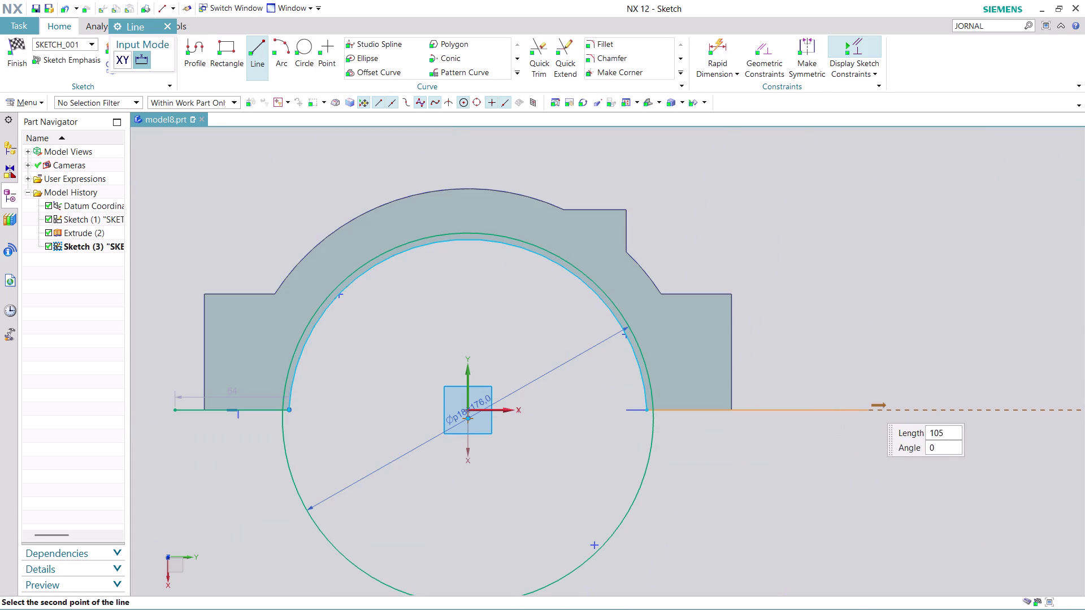
click(882, 415)
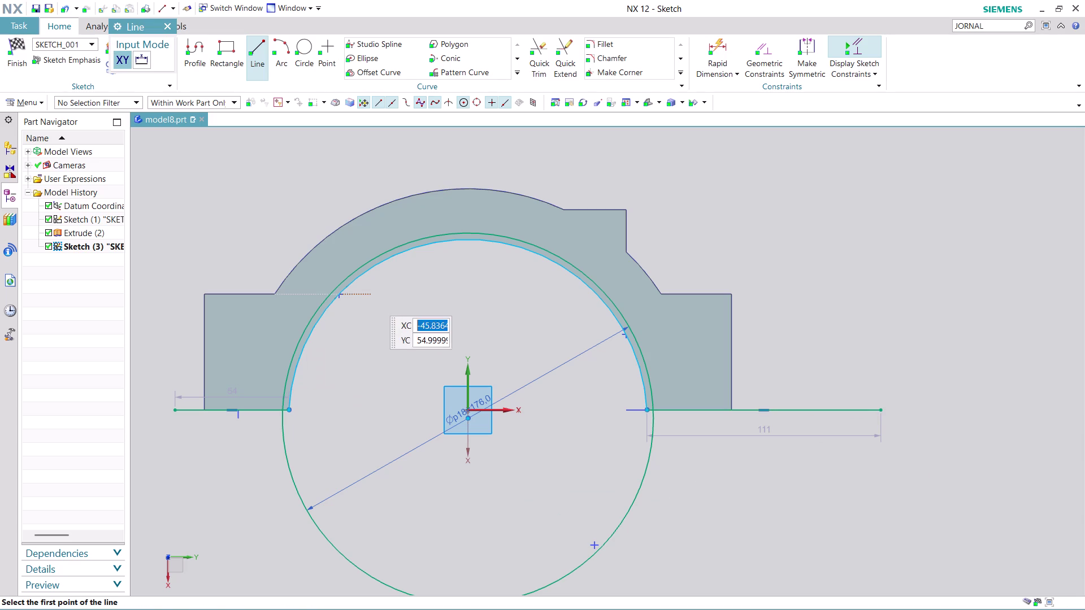
click(542, 53)
Trim the unwanted large-circle portion and both base-line overhangs past the body edges.
scroll(up, 3)
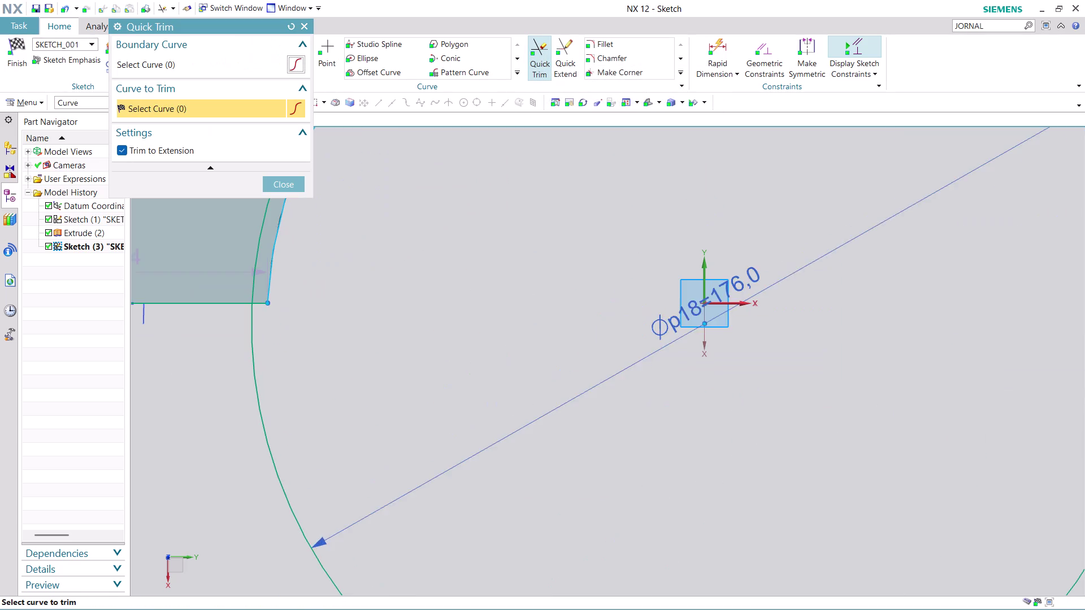
click(267, 433)
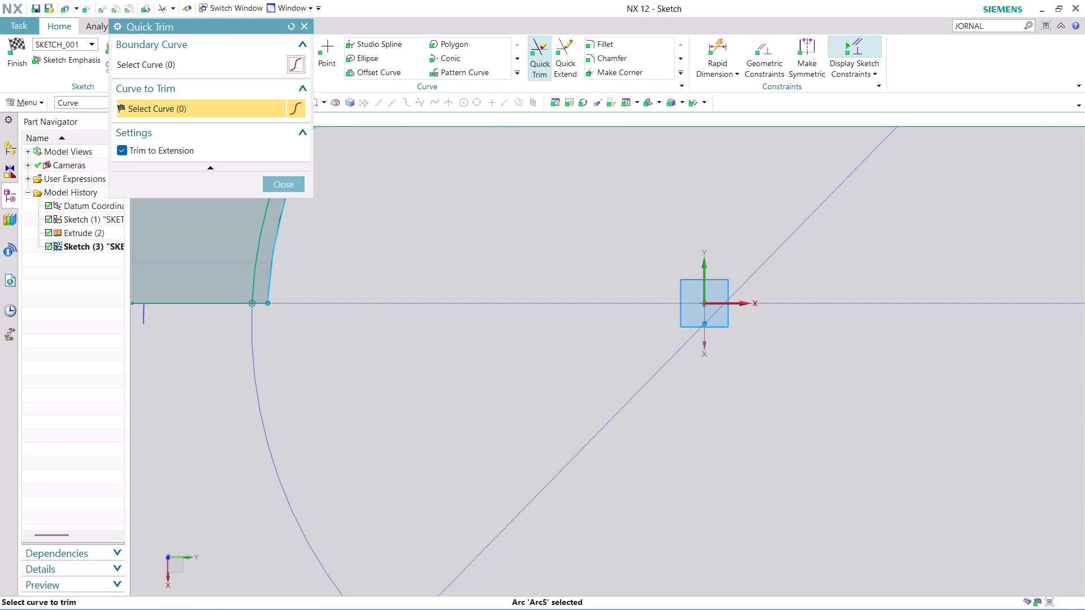
scroll(down, 3)
scroll(up, 3)
scroll(up, 3)
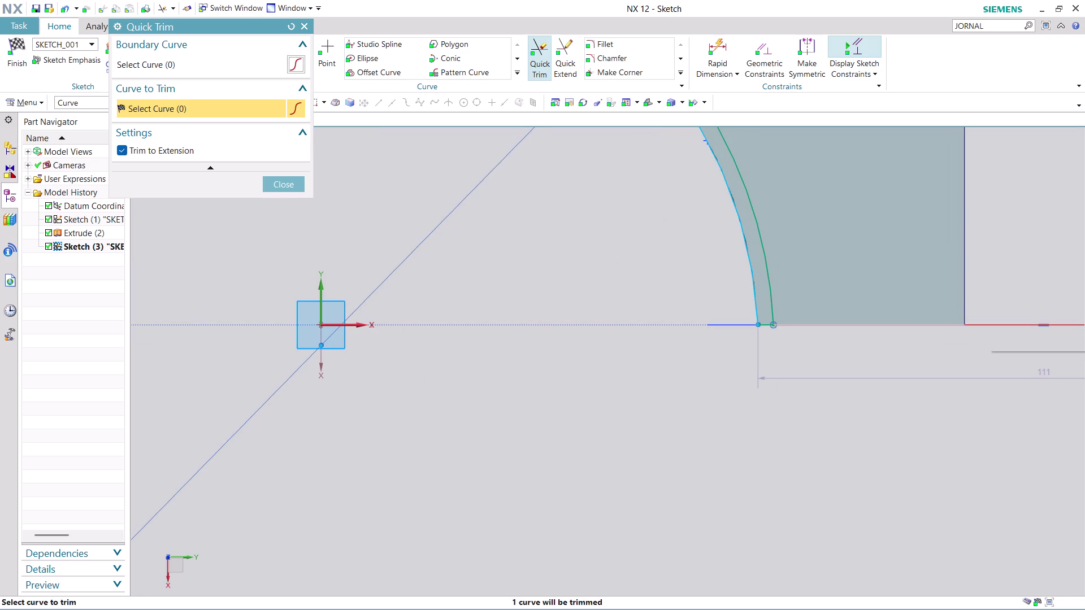
click(1011, 325)
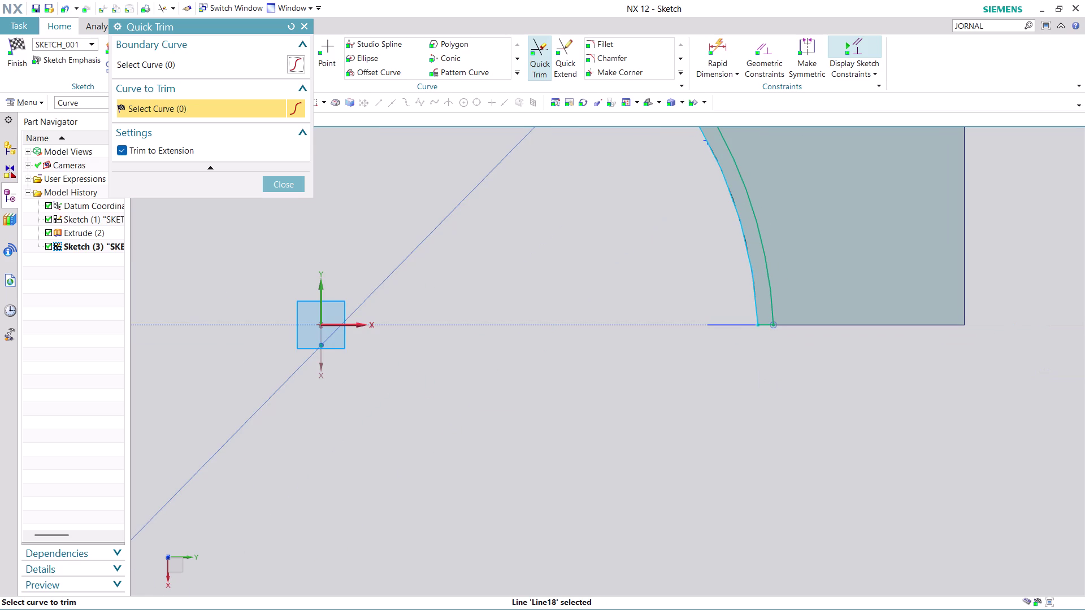
scroll(down, 3)
scroll(up, 3)
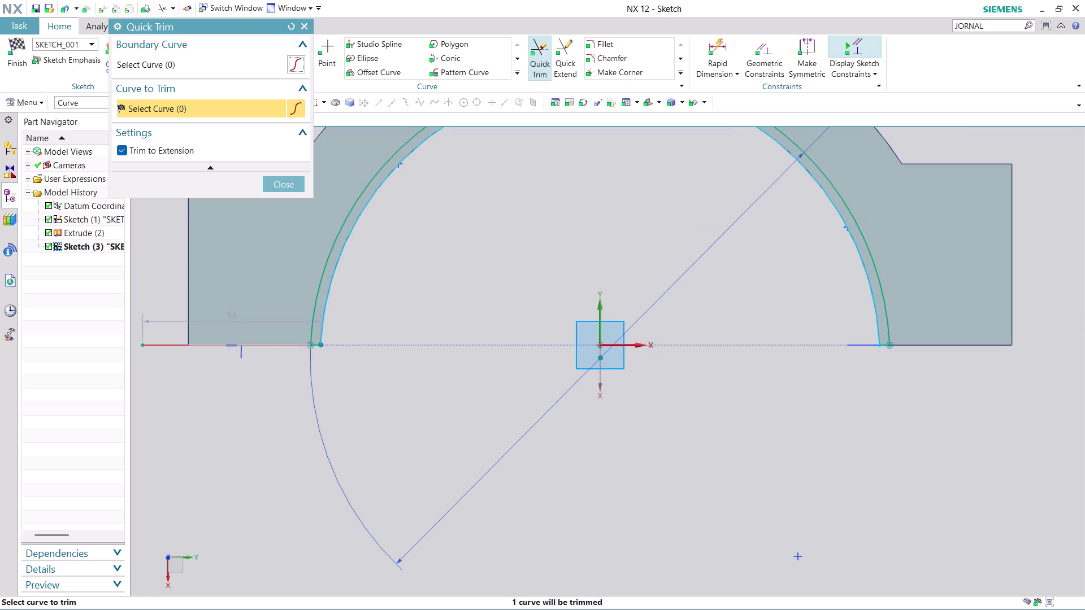
click(174, 344)
scroll(down, 3)
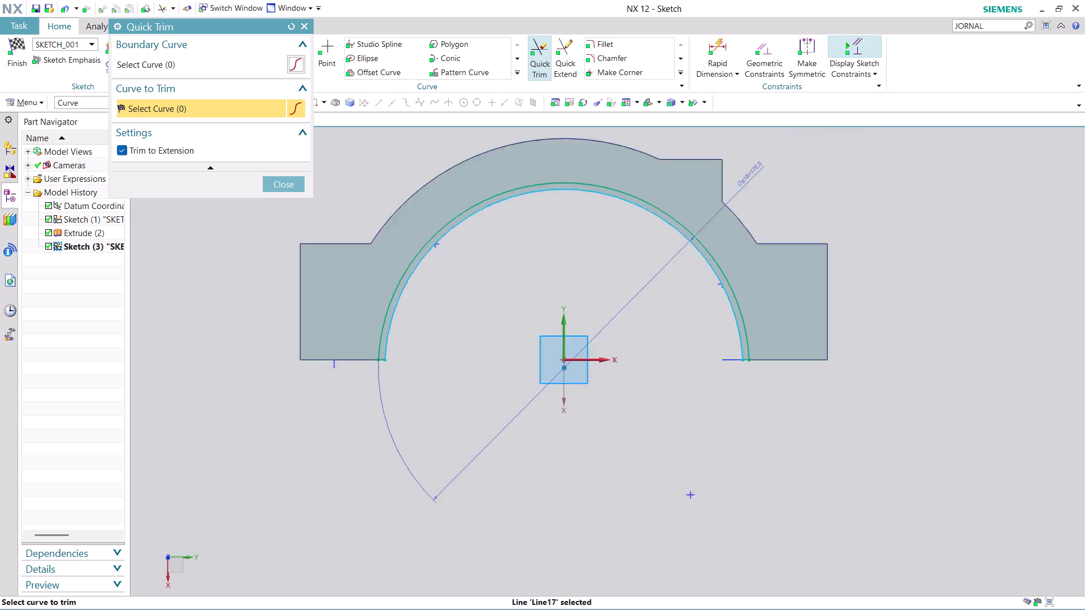
scroll(down, 3)
scroll(up, 3)
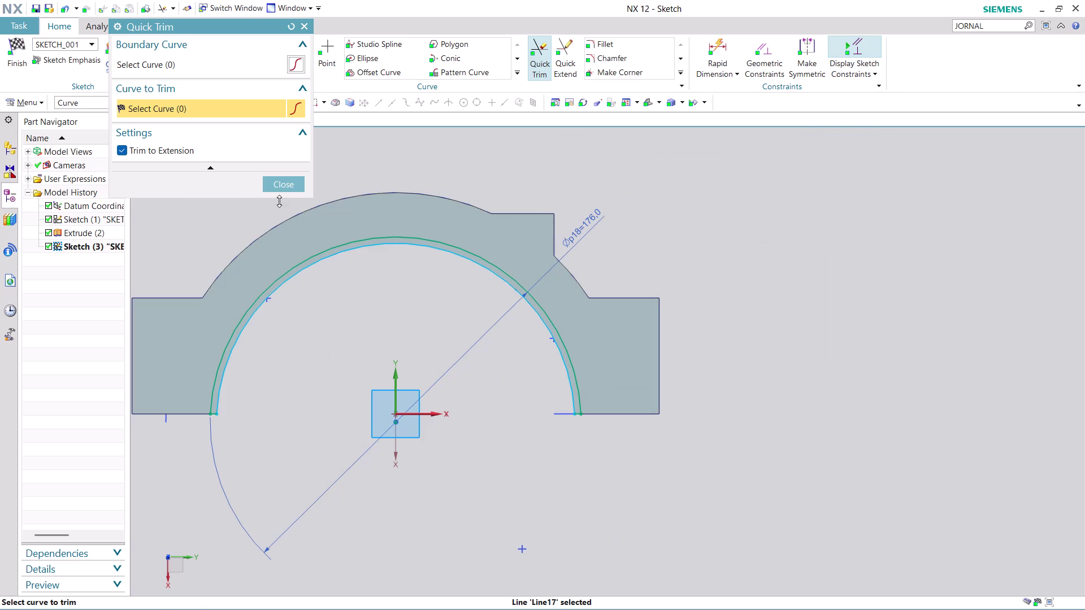
Close Quick Trim and finish Sketch (3) fully constrained, returning to modeling.
click(286, 186)
scroll(down, 3)
scroll(up, 3)
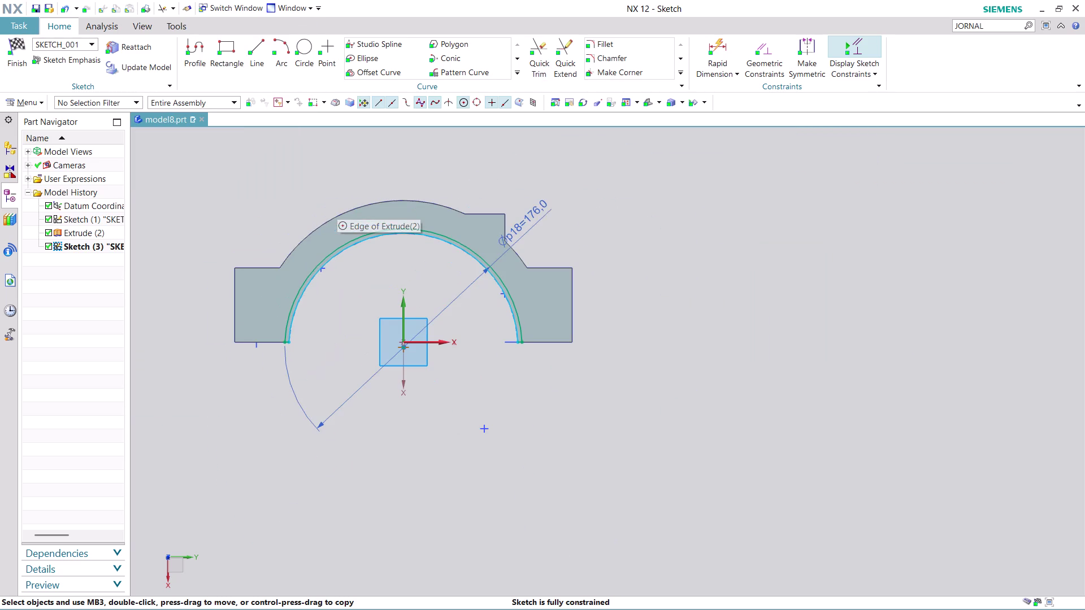
click(18, 62)
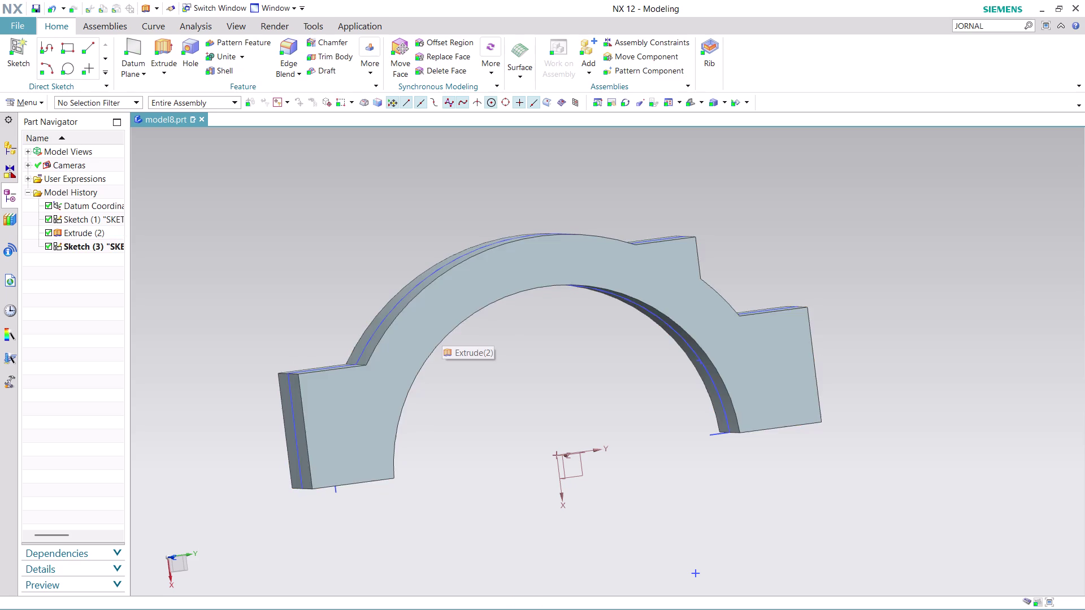
Hide Sketch (1) and the extruded bracket solid, leaving Sketch (3)'s thin arc band.
right_click(375, 324)
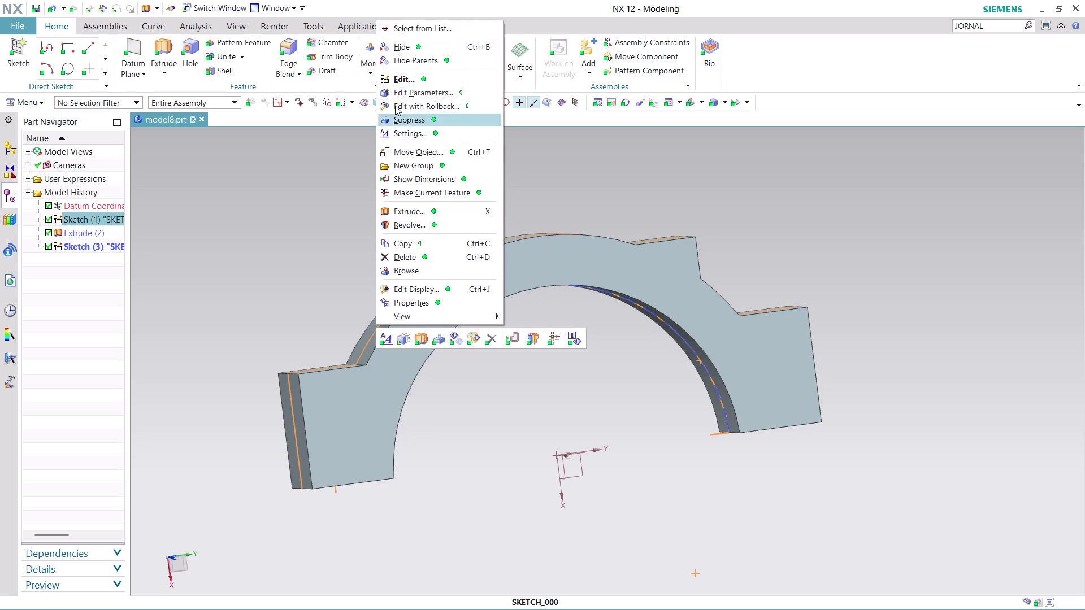
click(417, 48)
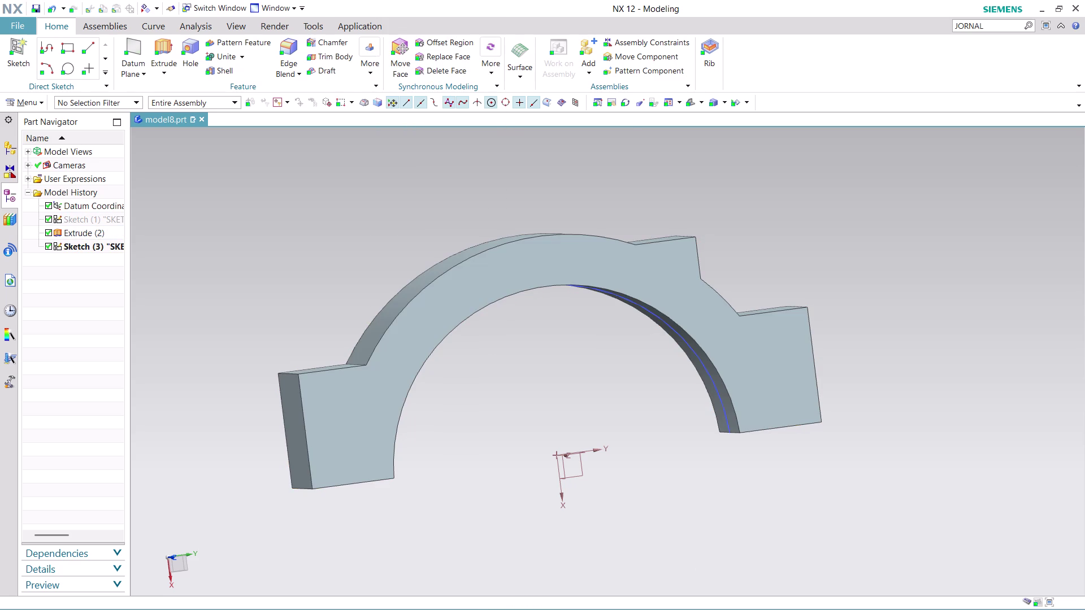
right_click(433, 322)
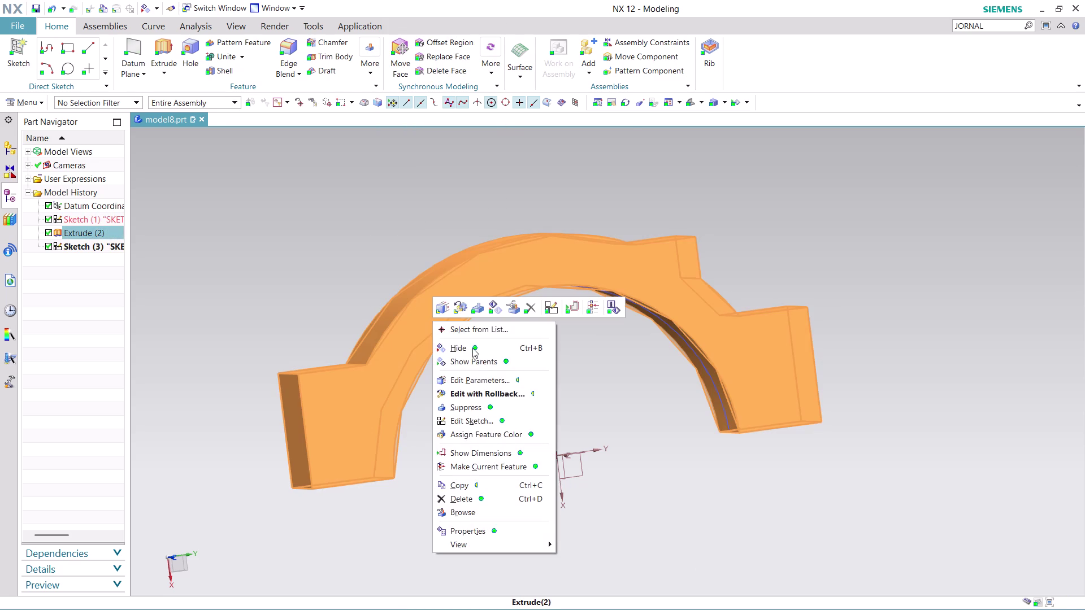
click(472, 348)
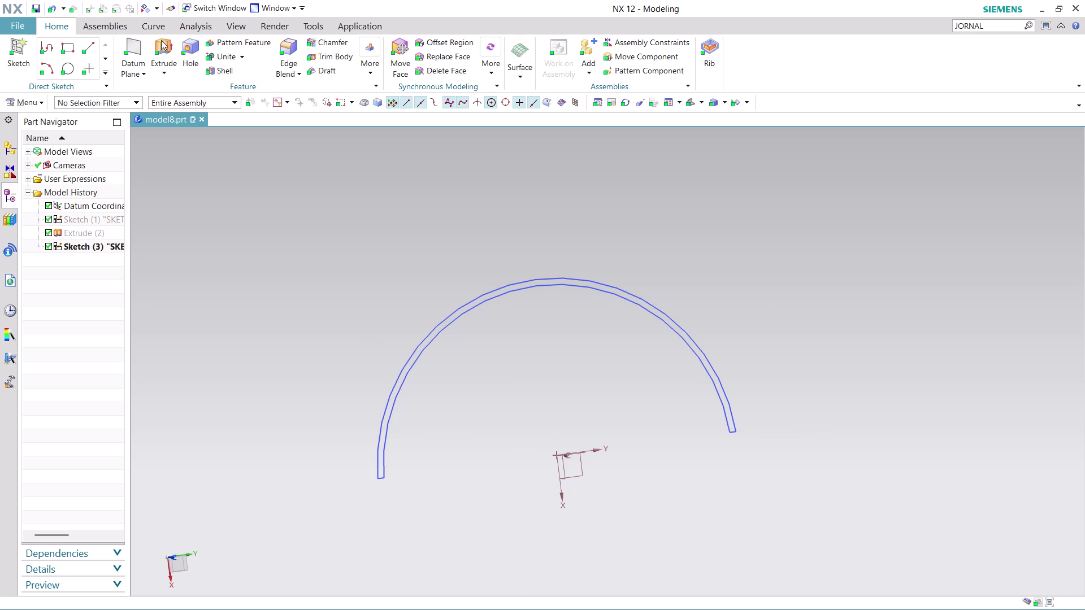
click(161, 45)
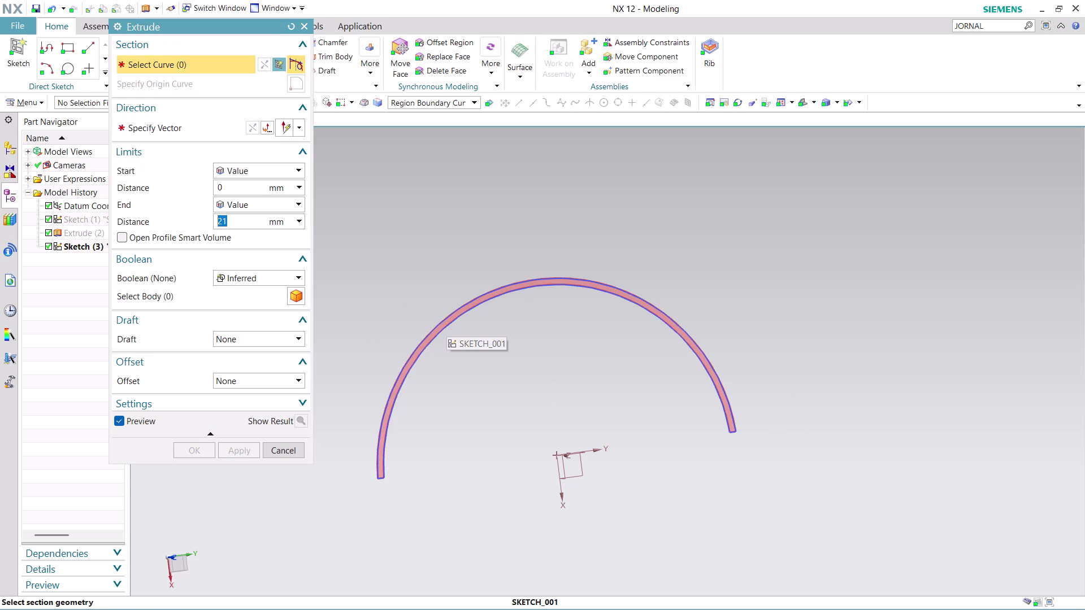
Extrude the thin arc profile symmetrically by 24/2 with a Subtract boolean.
click(446, 323)
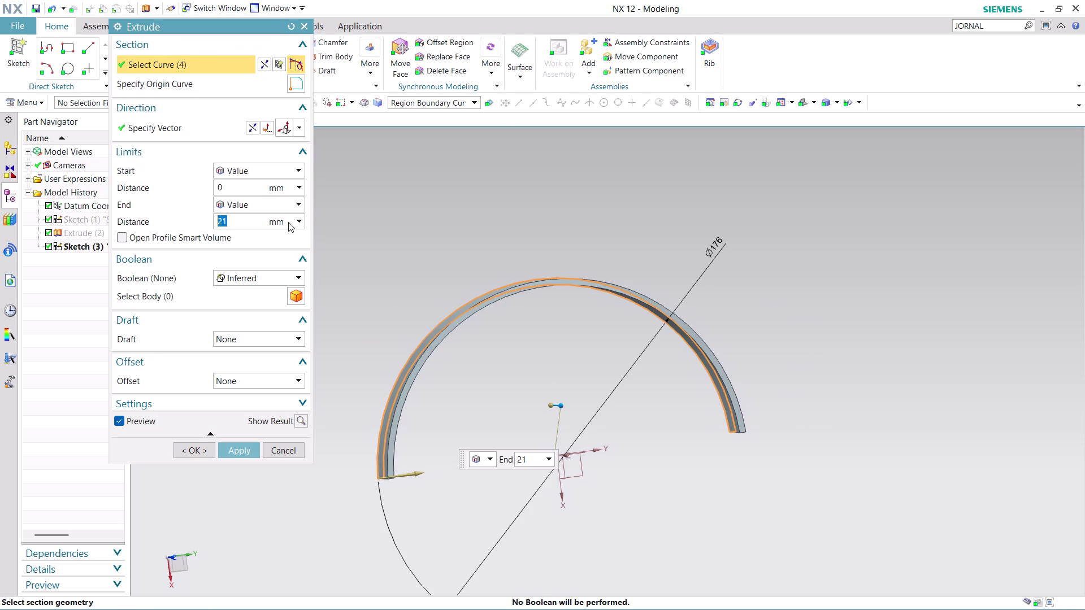
click(298, 203)
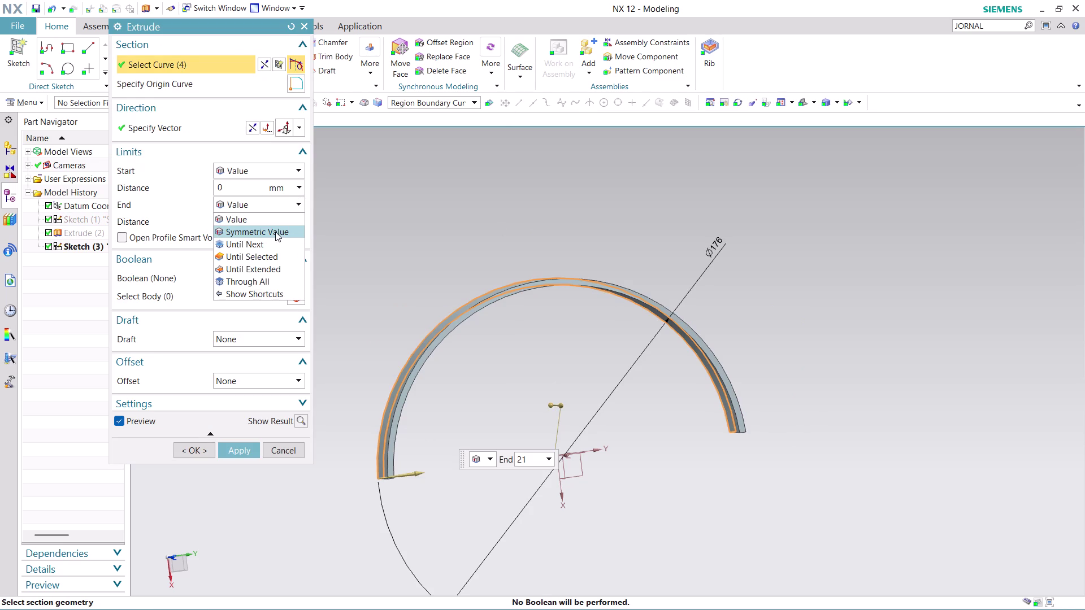
click(276, 232)
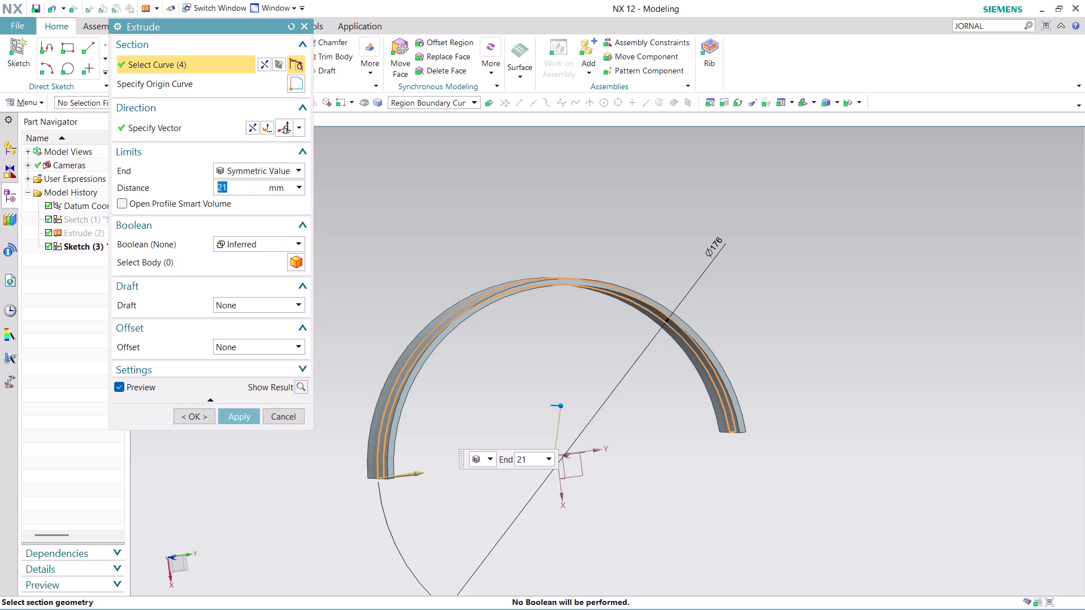
text(24)
text(/2)
click(298, 243)
click(275, 283)
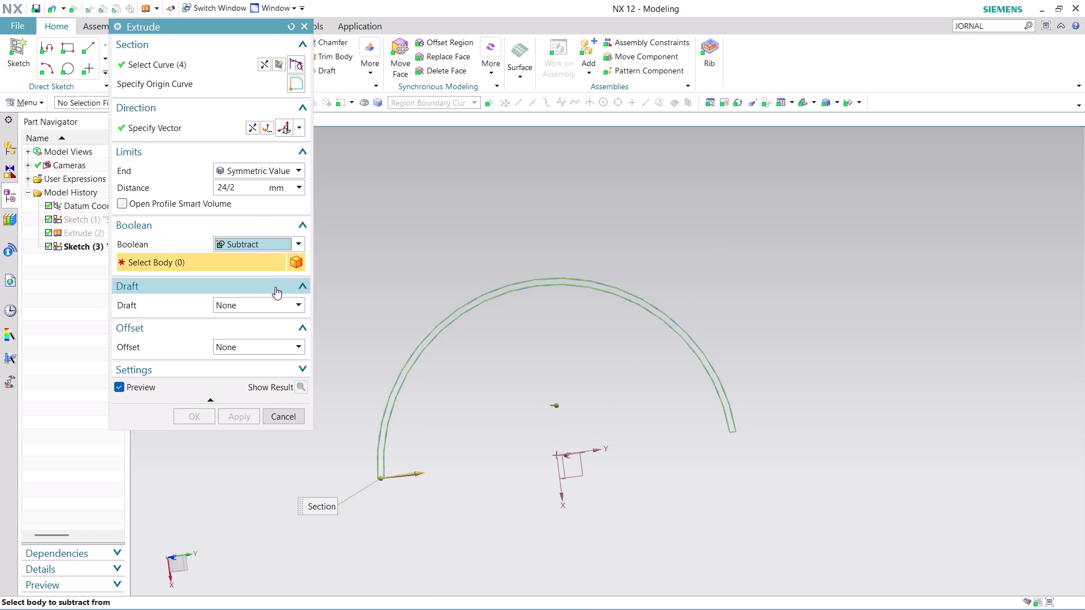
Show the hidden bracket body, select it as the target, and apply the groove cut.
right_click(75, 230)
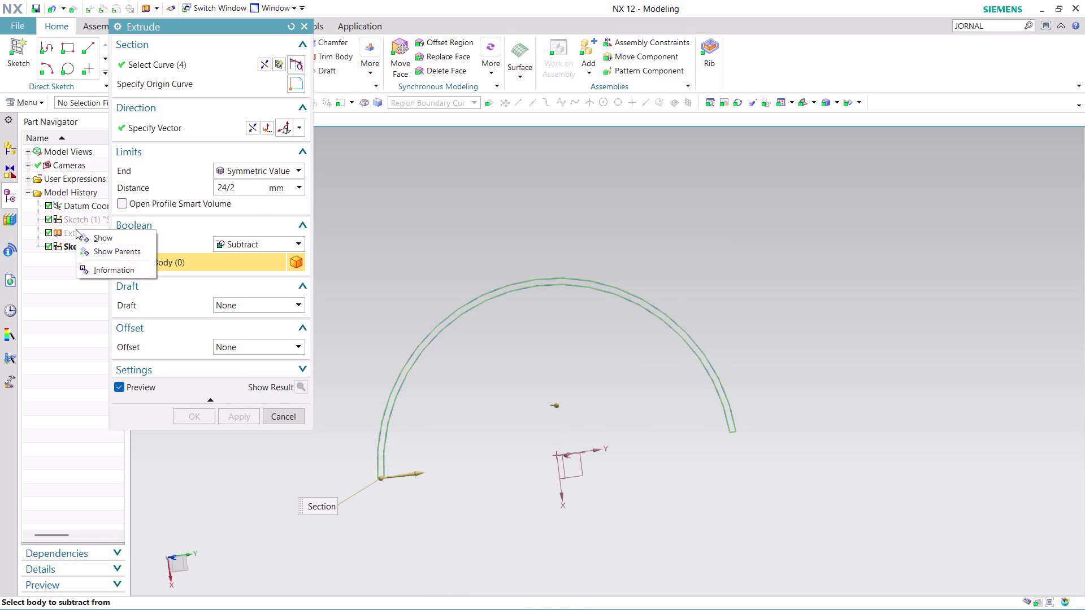
click(102, 238)
click(469, 276)
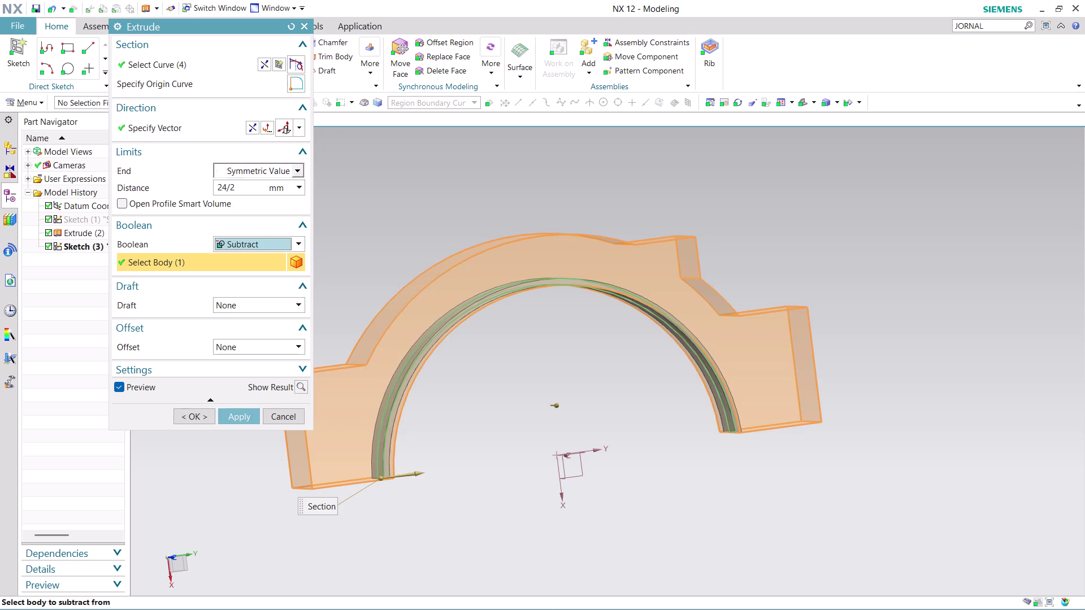
click(245, 413)
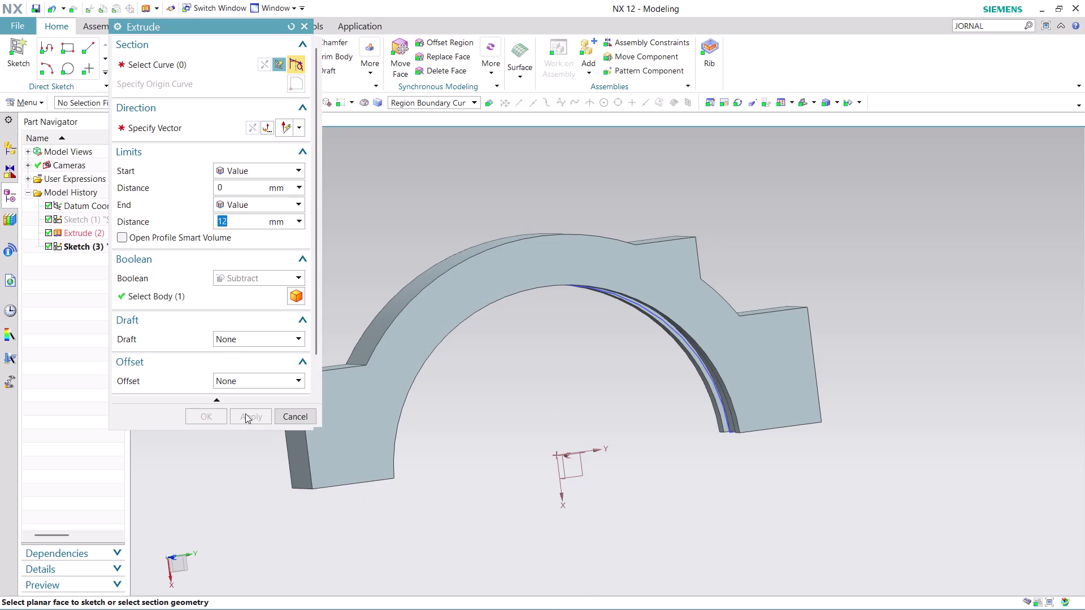
click(302, 417)
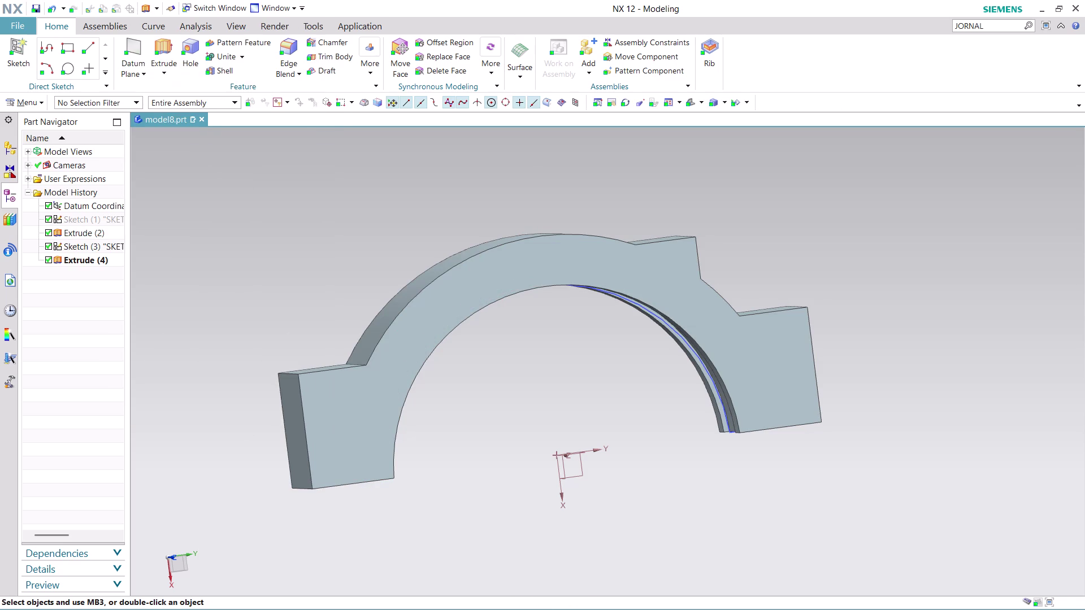
Hide Sketch (3) and orbit the view to look at the bracket's end.
scroll(down, 3)
middle_drag(587, 425, 565, 377)
scroll(up, 3)
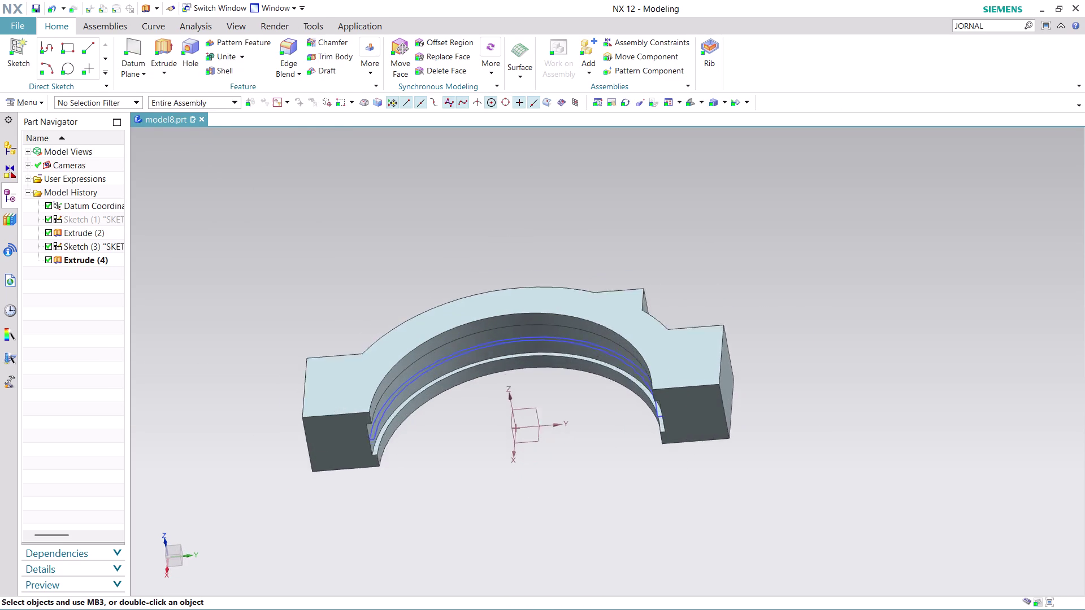
scroll(up, 3)
right_click(368, 379)
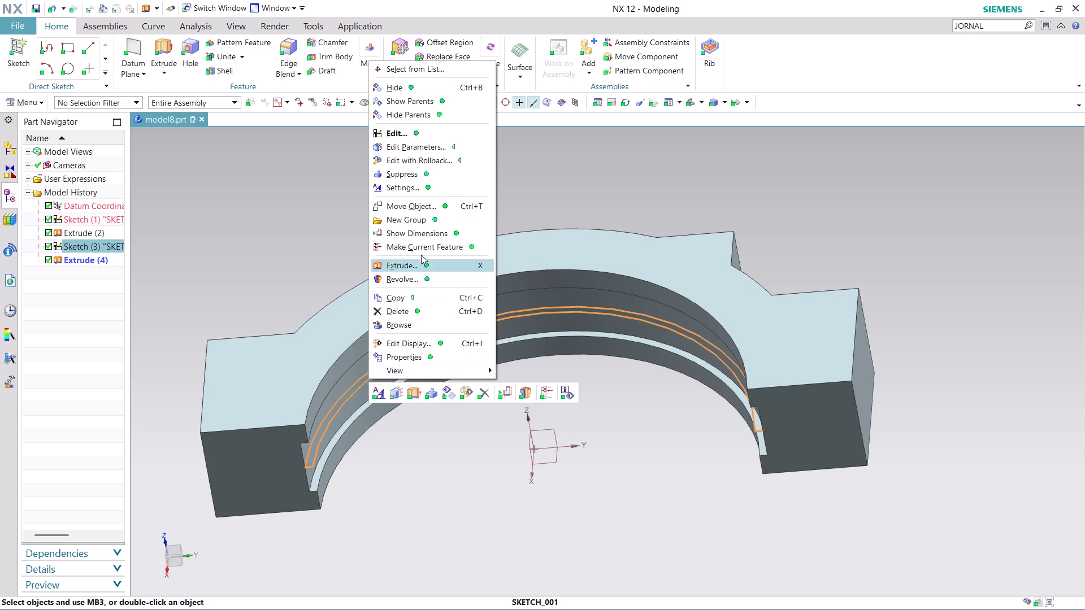
click(439, 88)
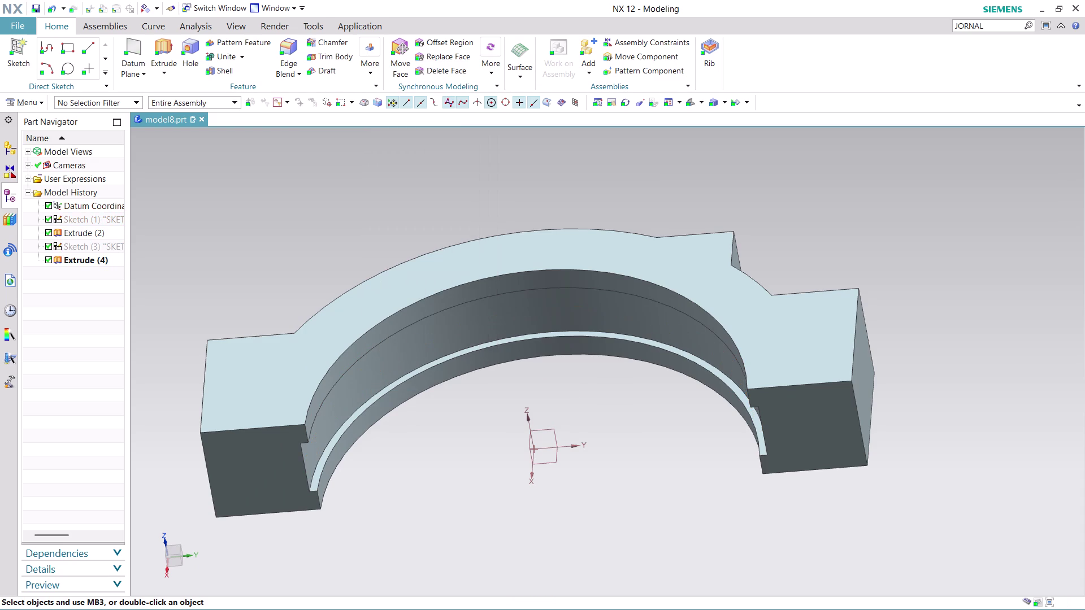
middle_drag(798, 226, 773, 281)
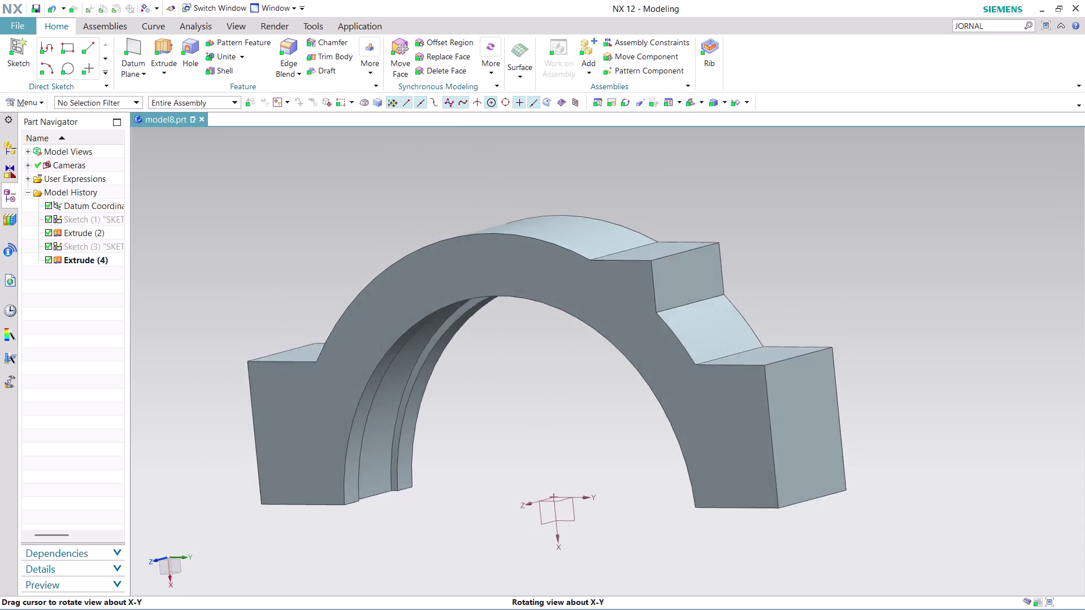
middle_drag(772, 280, 725, 279)
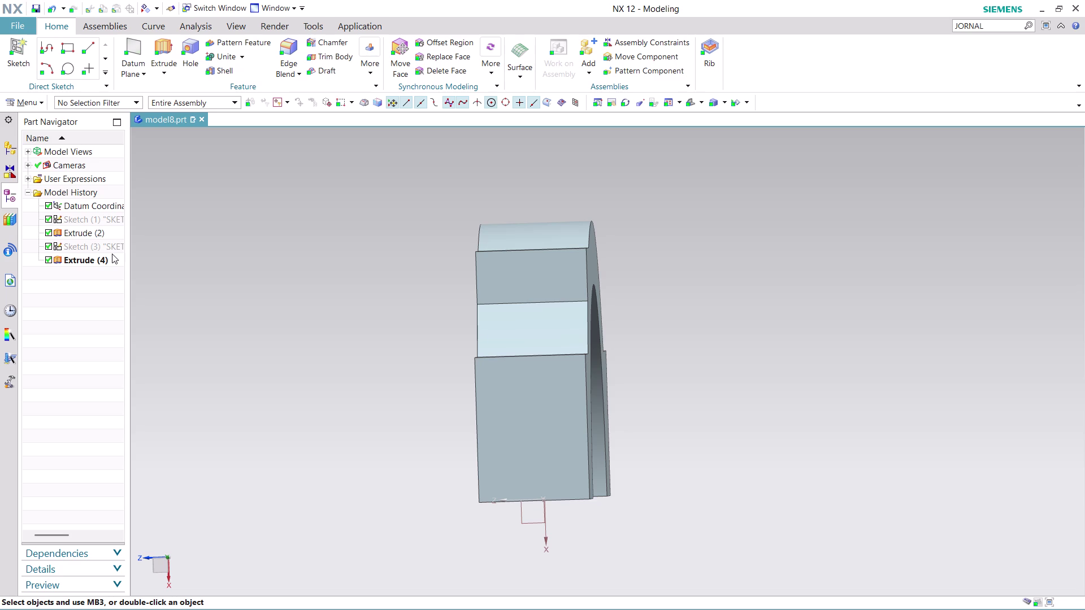
click(27, 98)
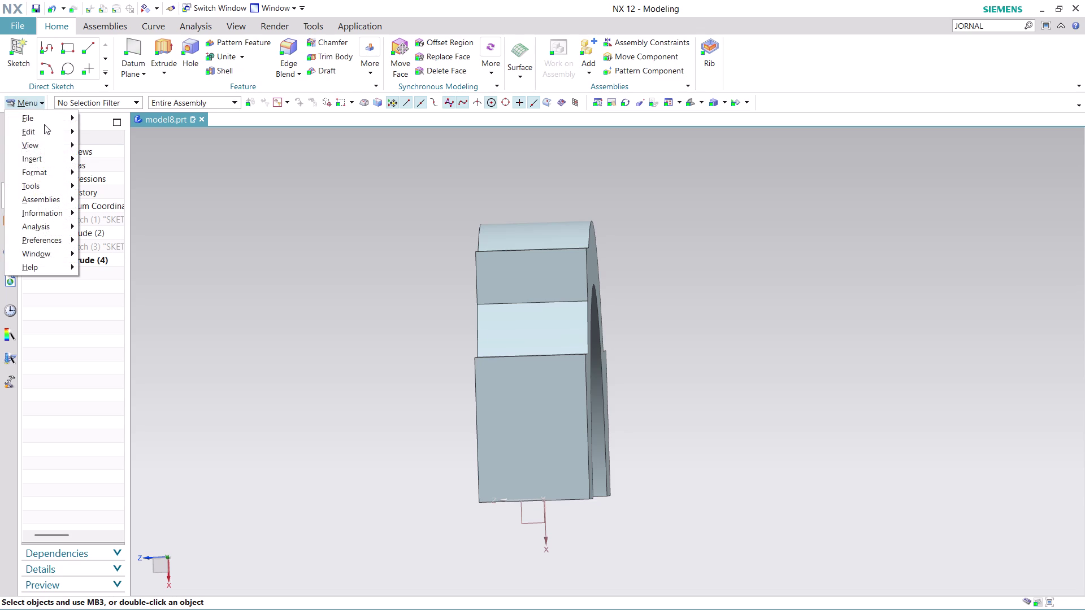
Create Sketch (5) on the bracket's flat end face with the Inferred plane method.
click(144, 171)
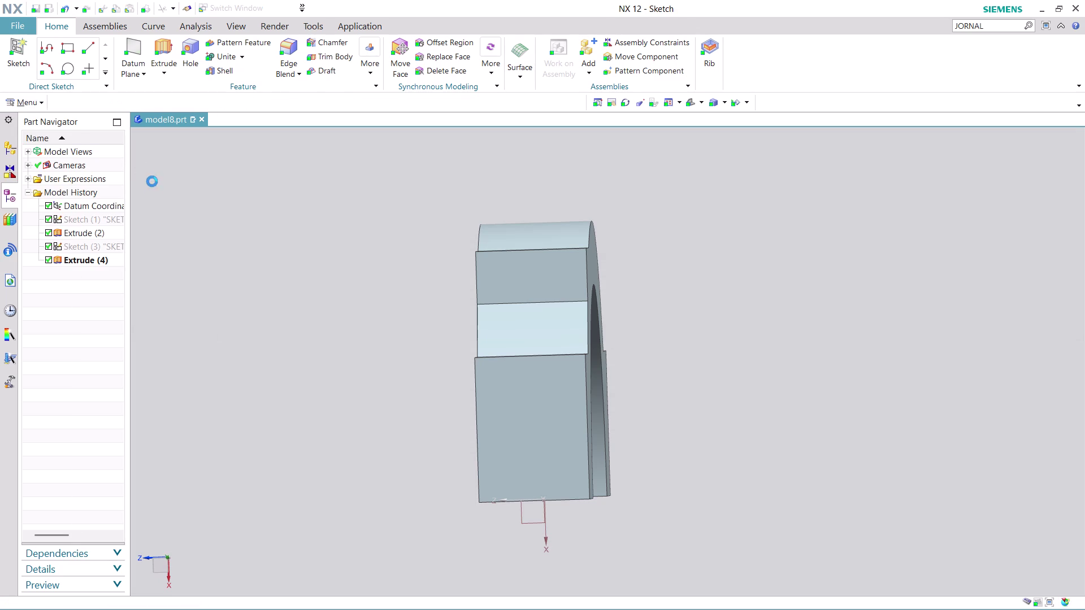
click(275, 108)
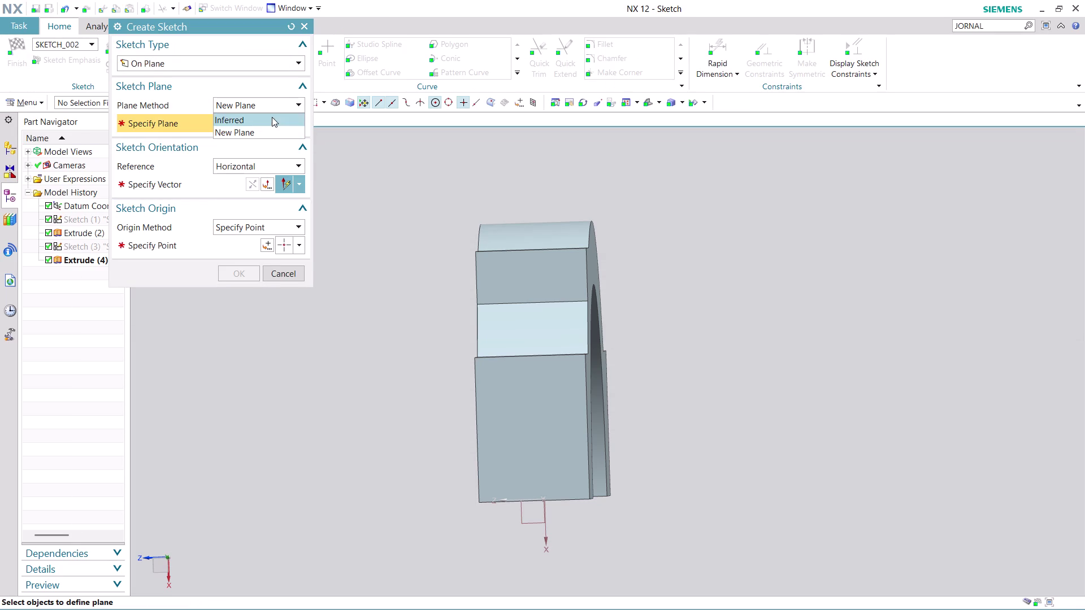
click(272, 117)
click(550, 283)
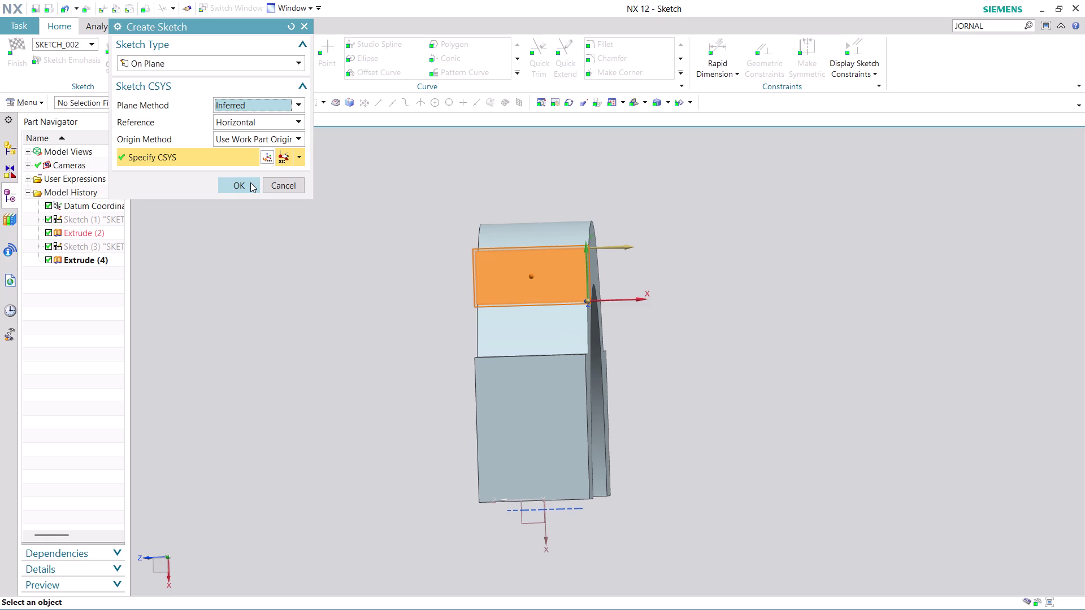
click(251, 183)
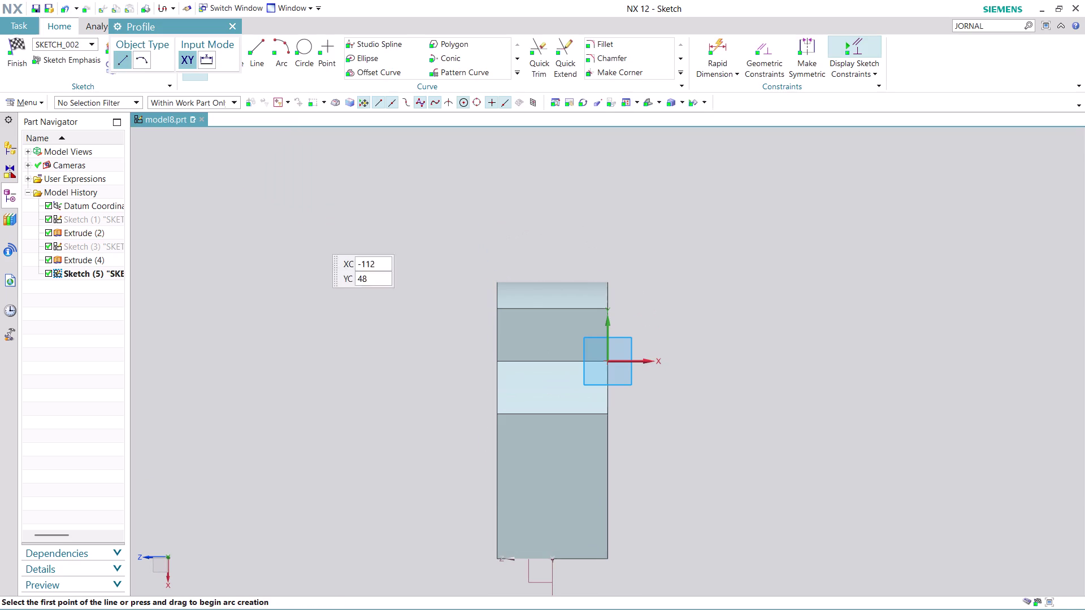
Place a single sketch point on the upper band of the pad face, left of the origin.
scroll(up, 3)
scroll(up, 3)
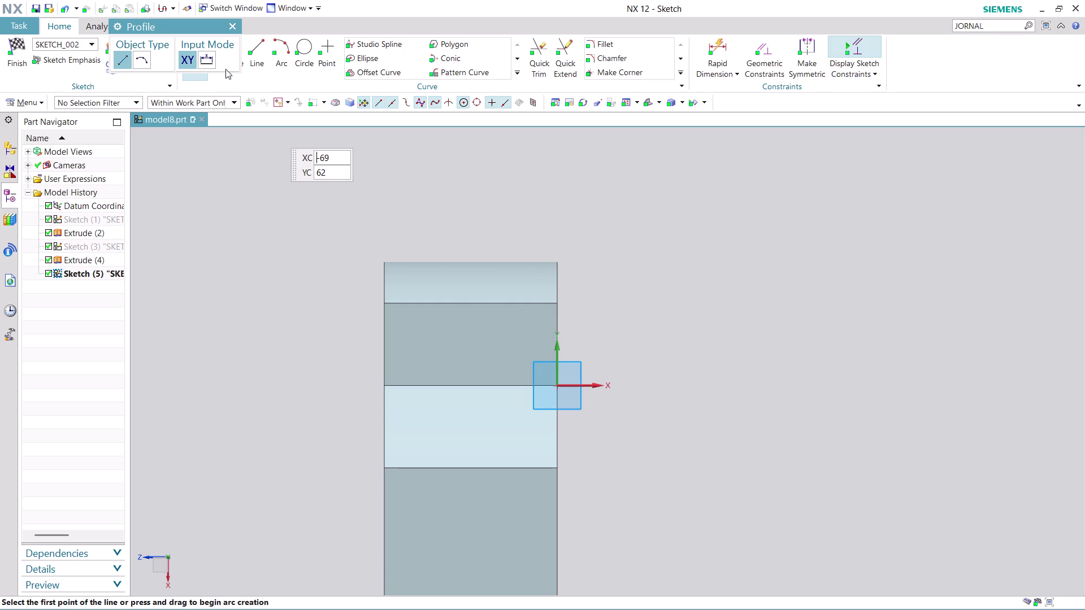
click(331, 46)
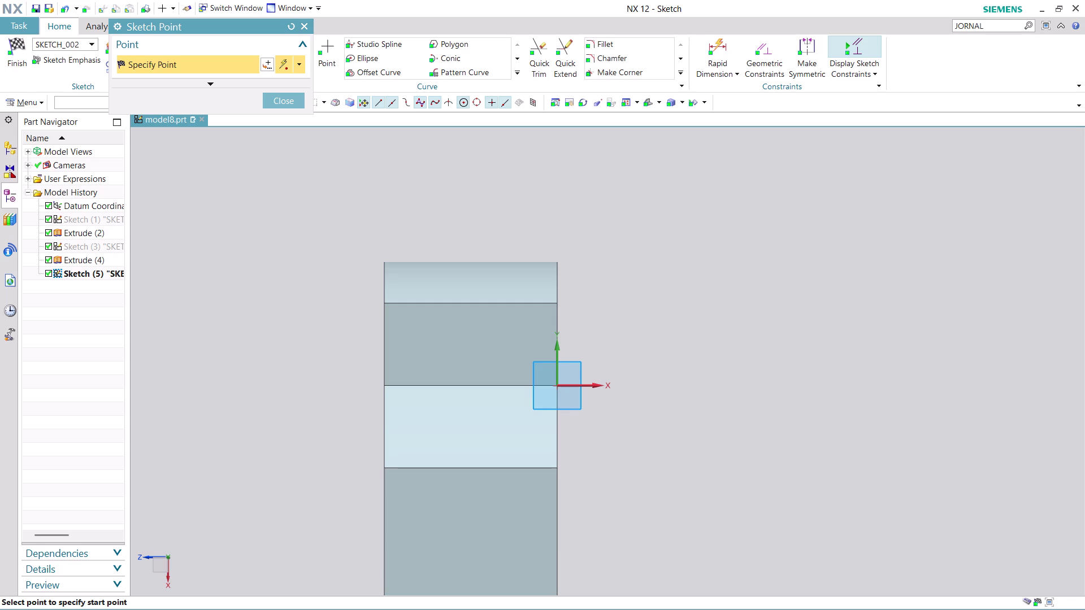
click(469, 341)
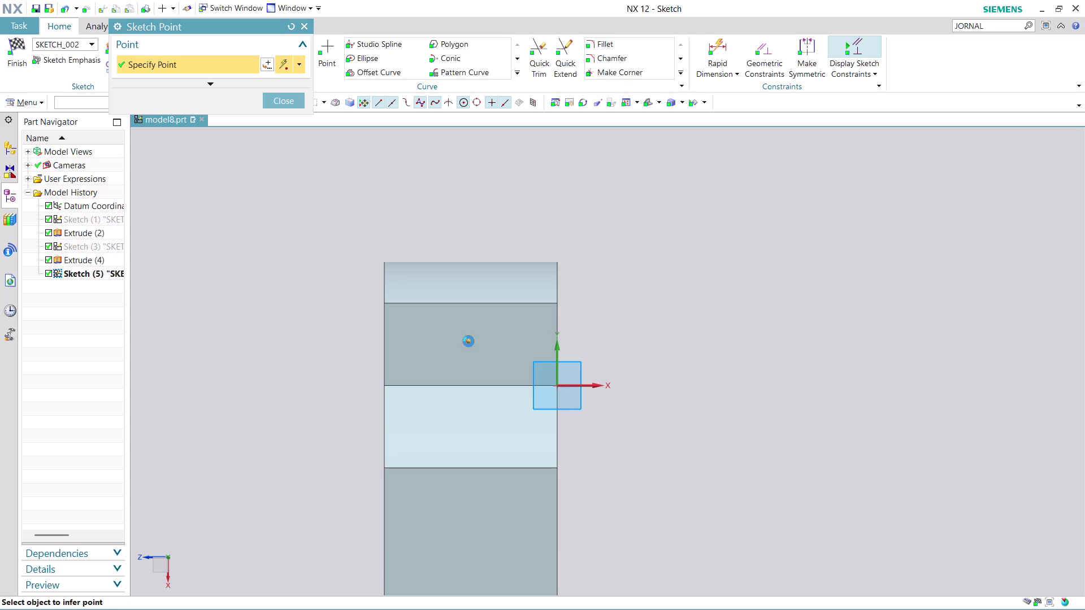
key(Escape)
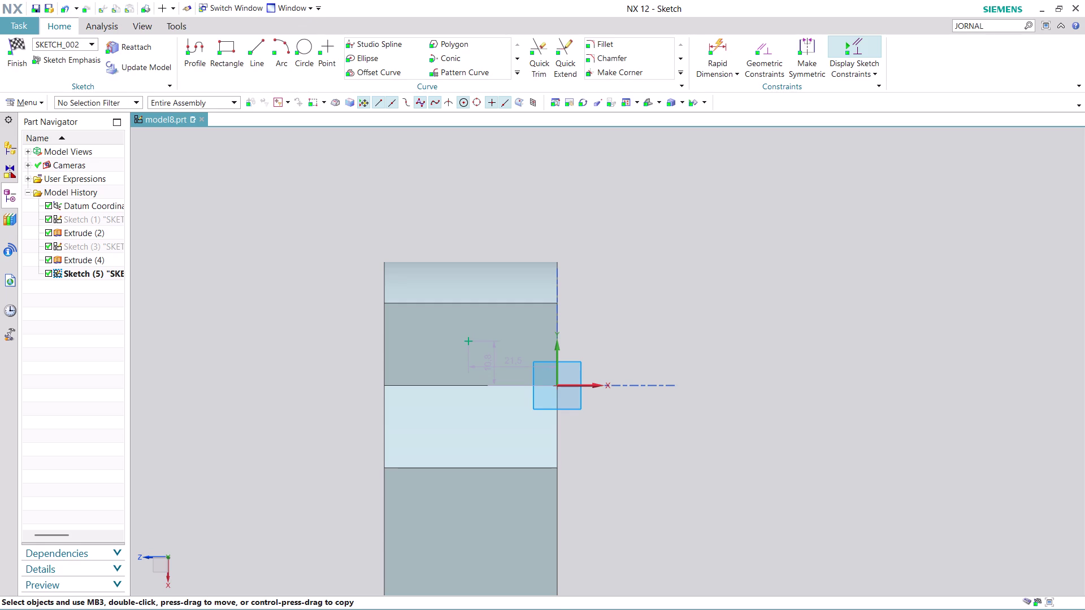
Set the point's vertical dimension to 10 and move the 20 horizontal dimension above the face.
scroll(up, 3)
key(Escape)
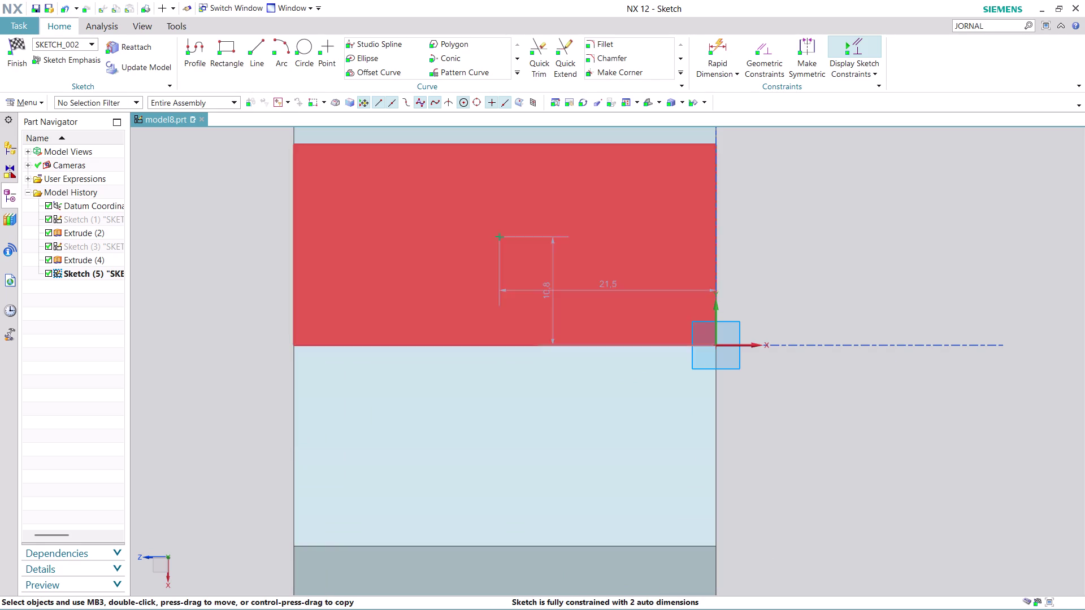
drag(548, 281, 231, 290)
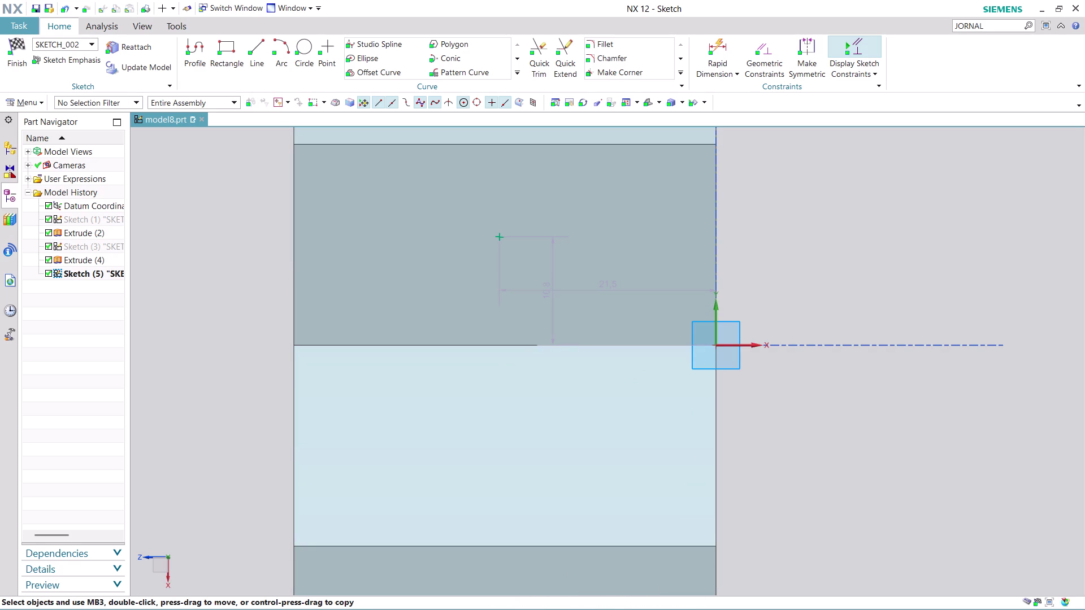
drag(547, 287, 182, 300)
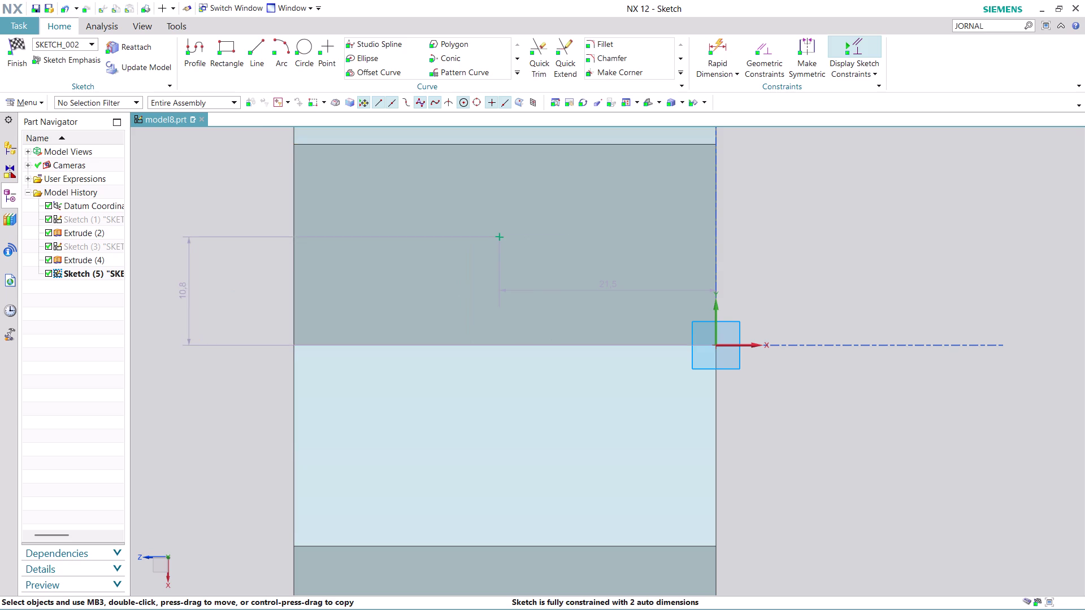
double_click(187, 300)
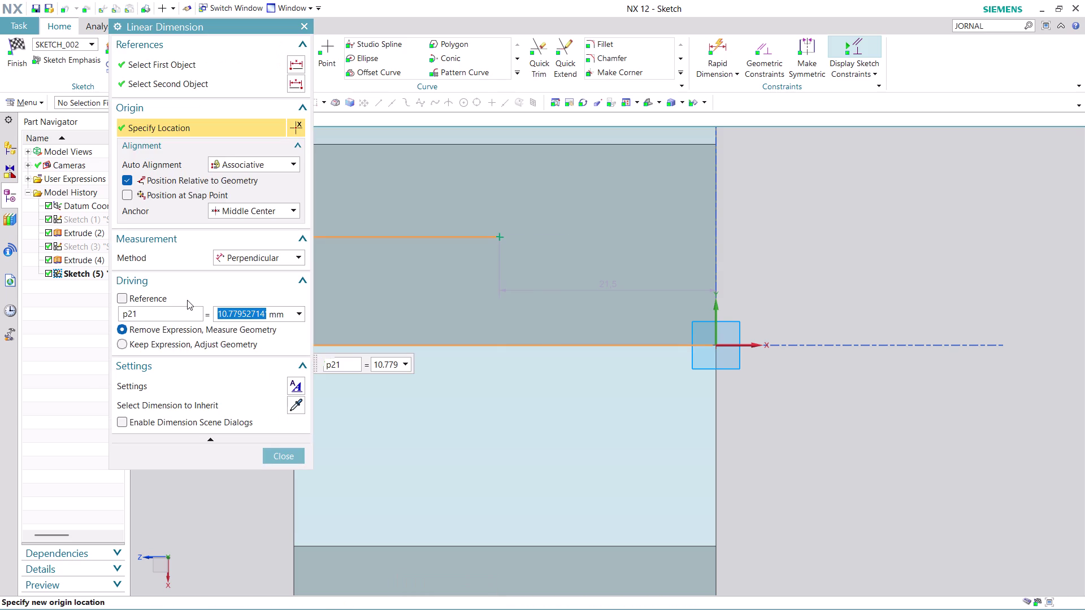
text(10)
key(Return)
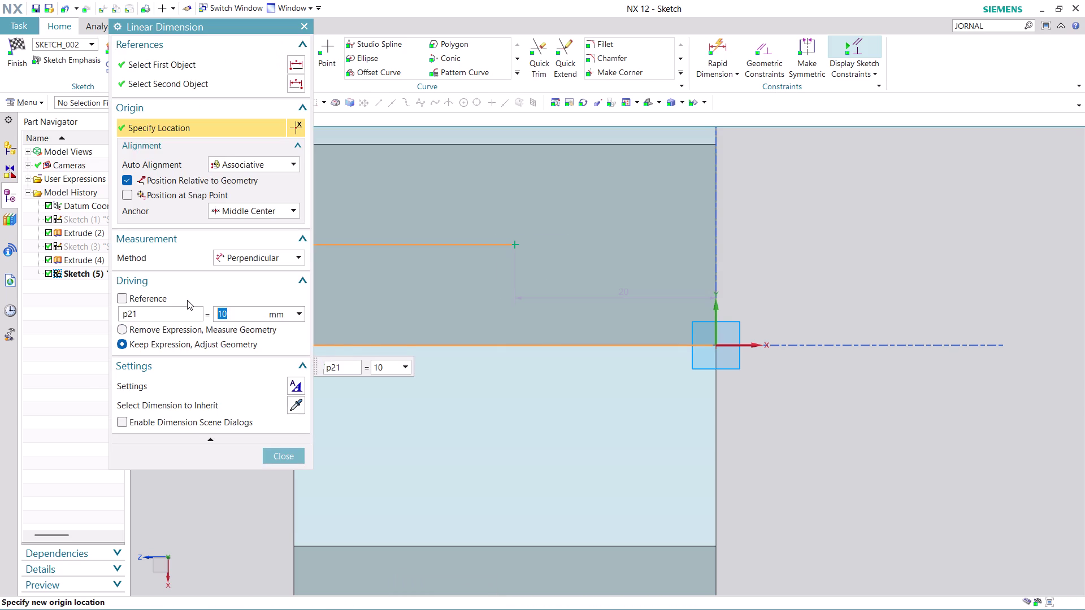
click(288, 453)
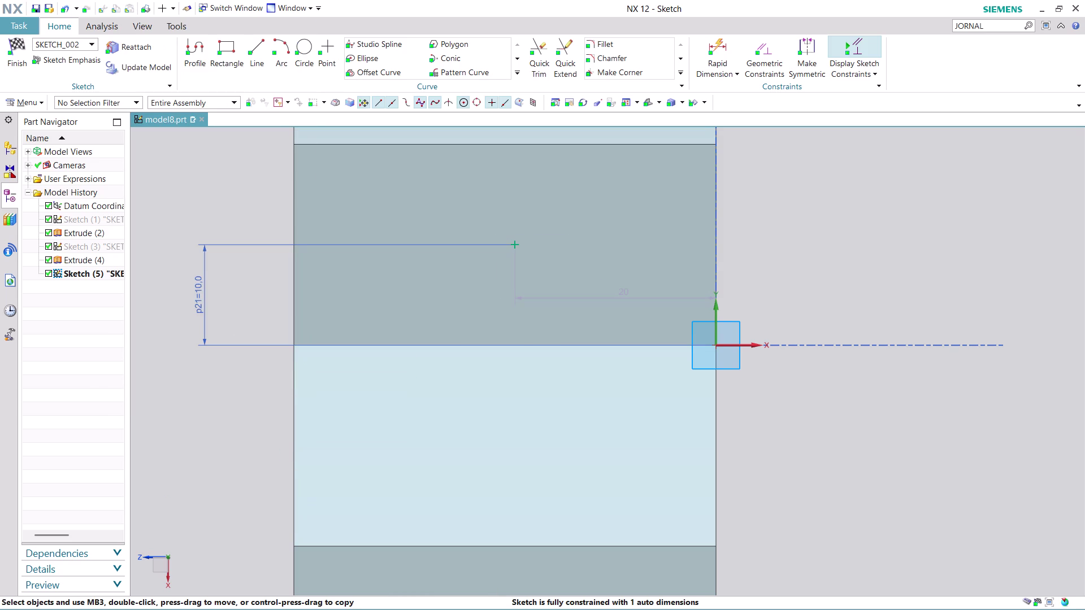
scroll(down, 3)
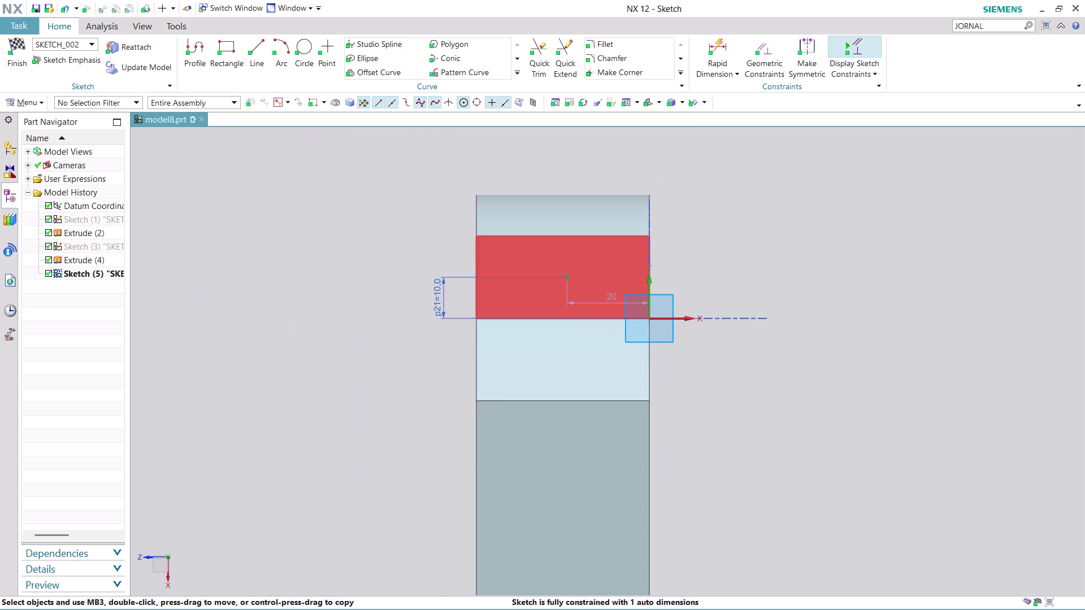
drag(607, 296, 576, 151)
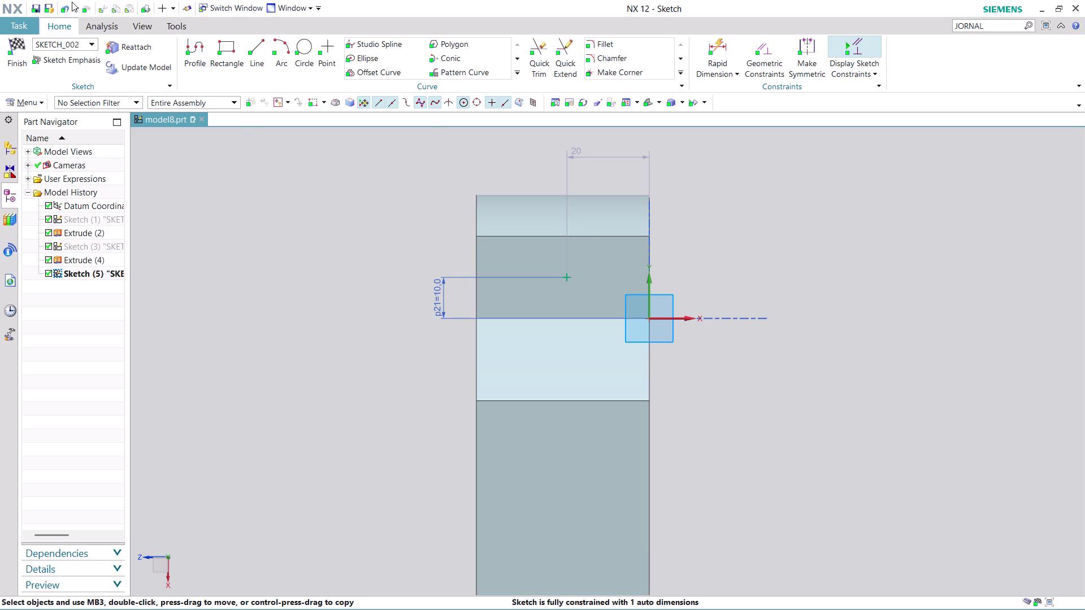
Measure the 42 mm distance between the pad's opposite edges.
click(97, 22)
click(538, 231)
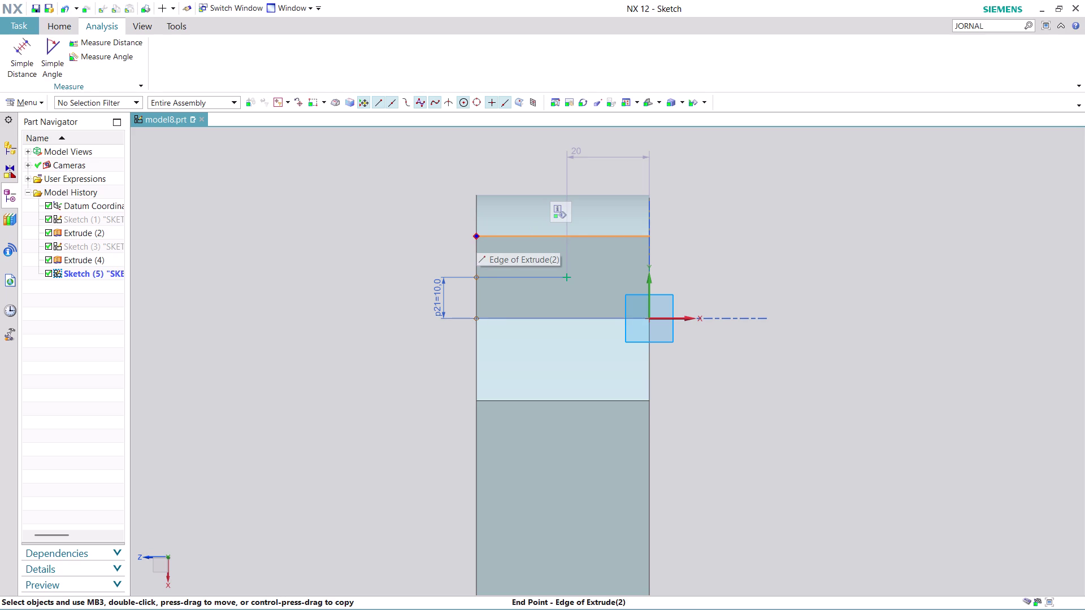
click(128, 40)
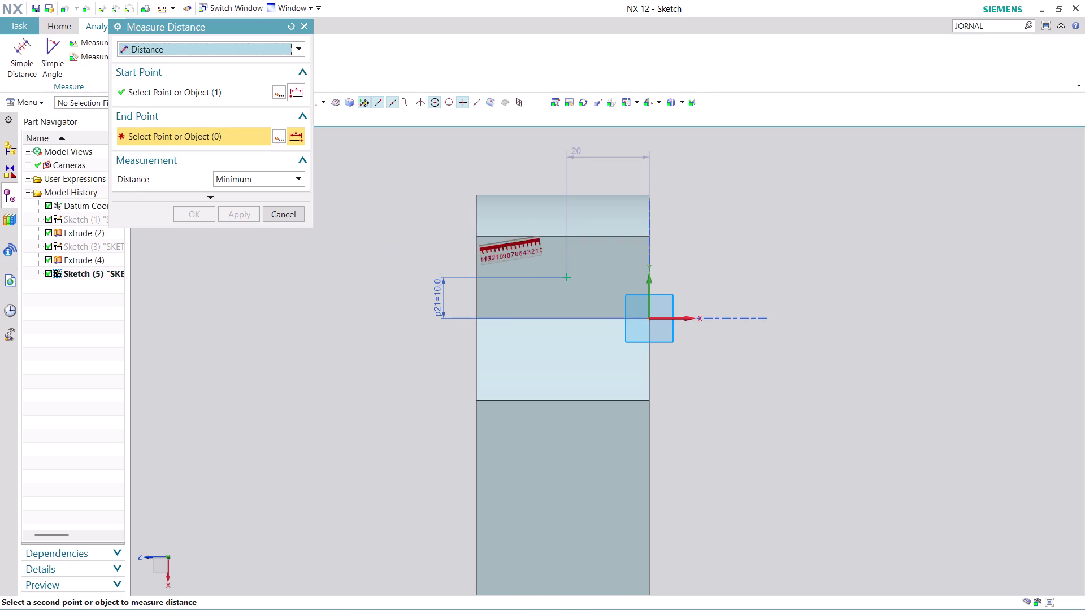
key(Escape)
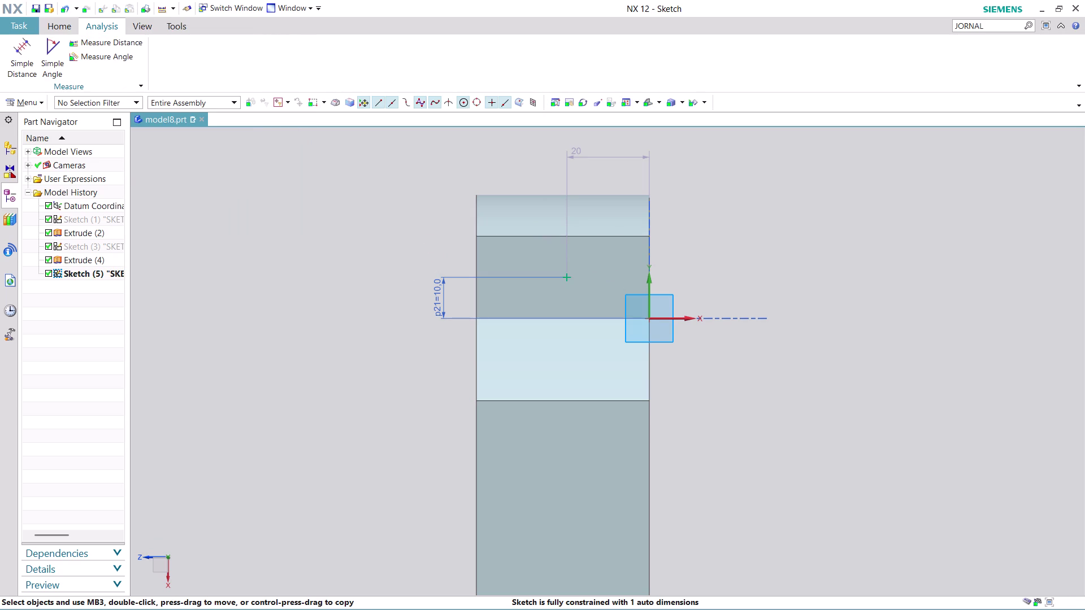
click(110, 39)
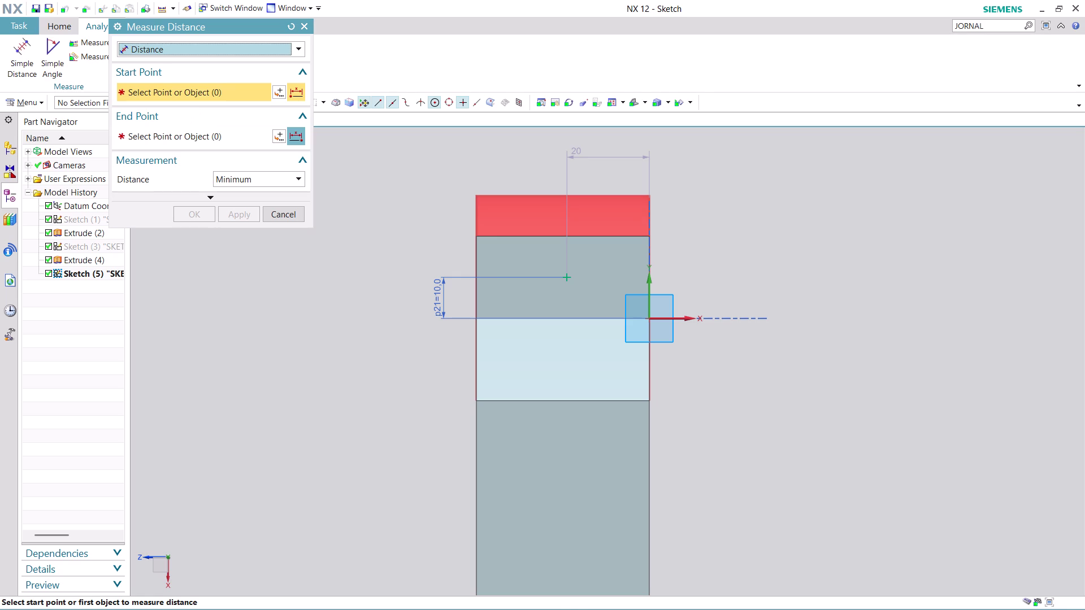
click(477, 238)
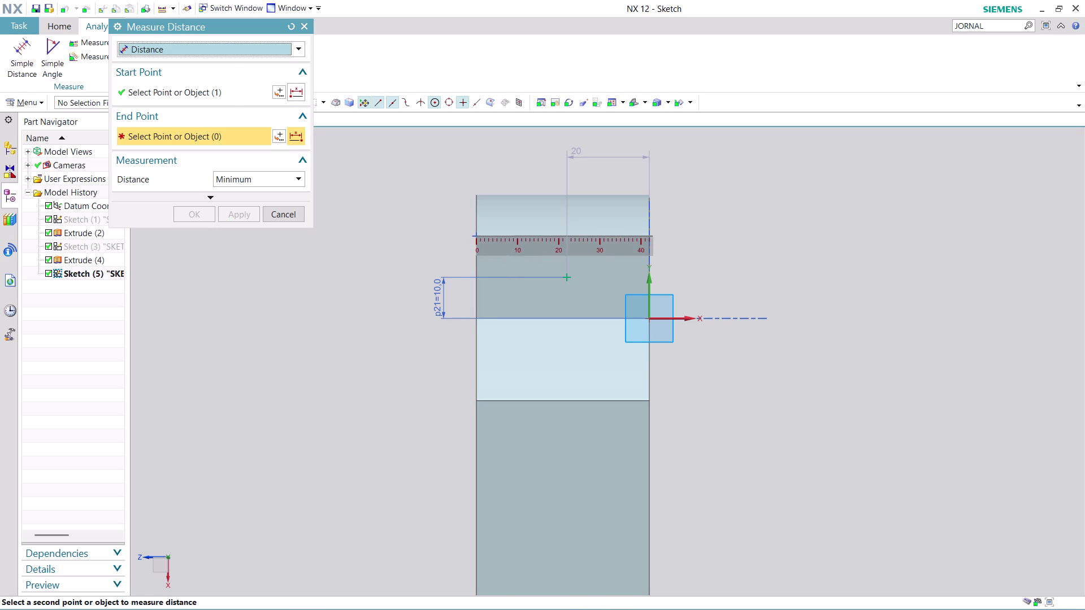
click(650, 239)
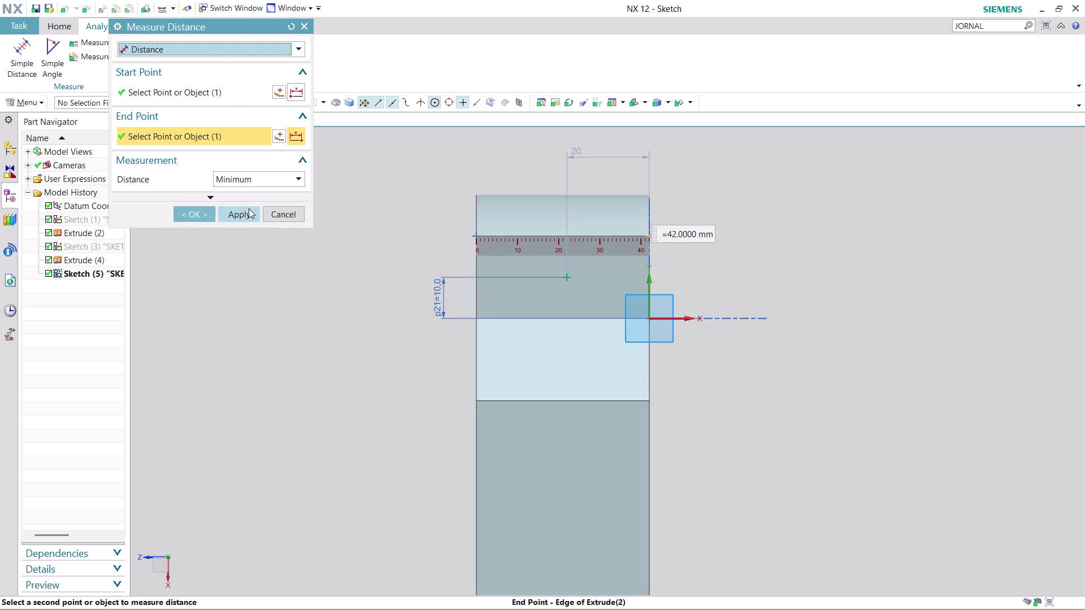
click(201, 215)
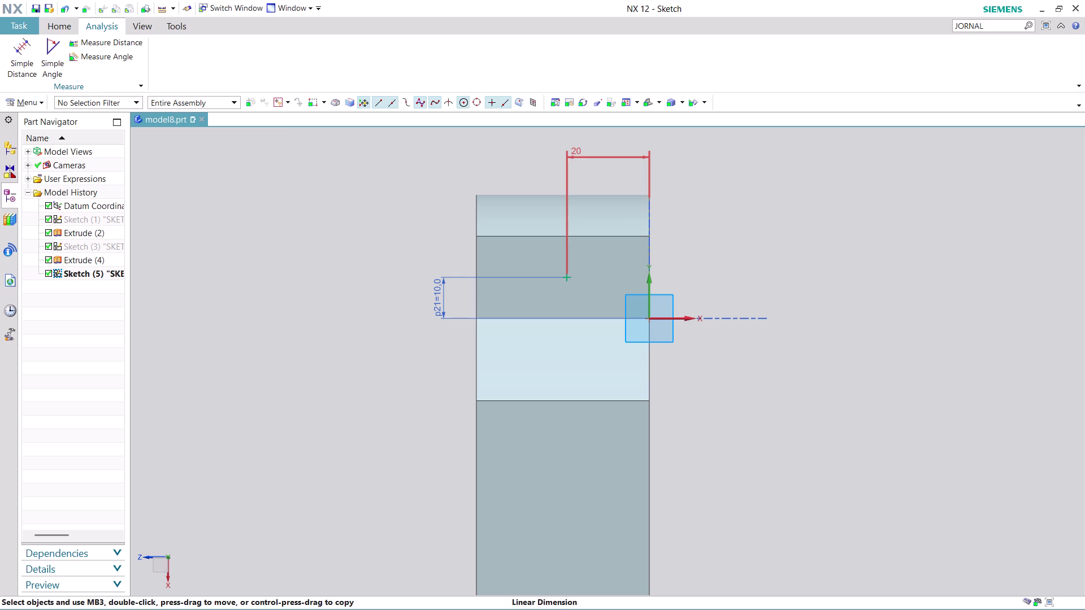
Change the point's 20 dimension to 21 and finish the sketch.
double_click(587, 157)
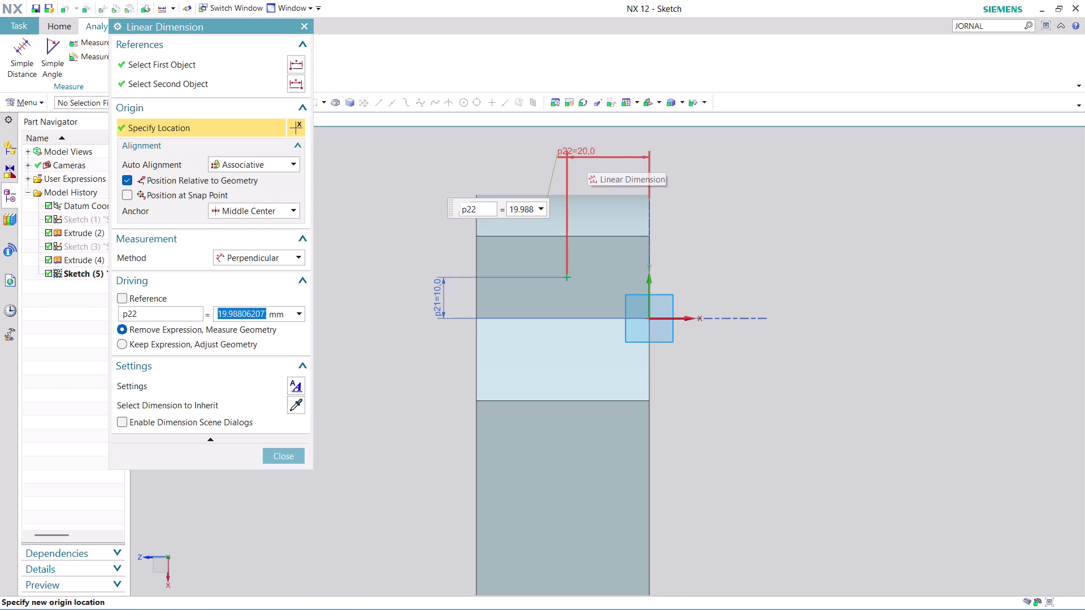
text(21)
key(Return)
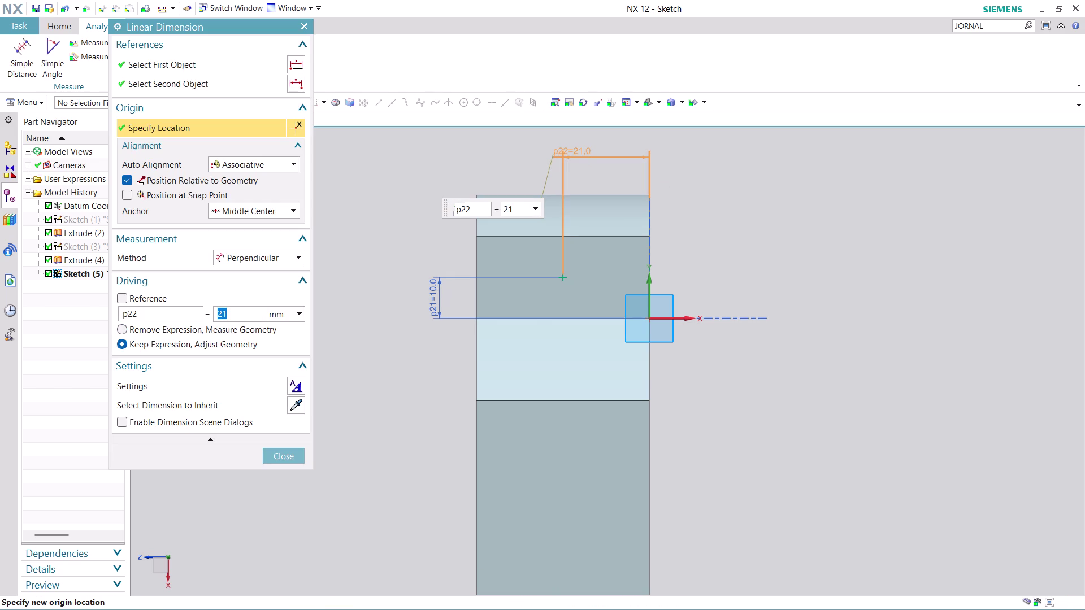
click(287, 459)
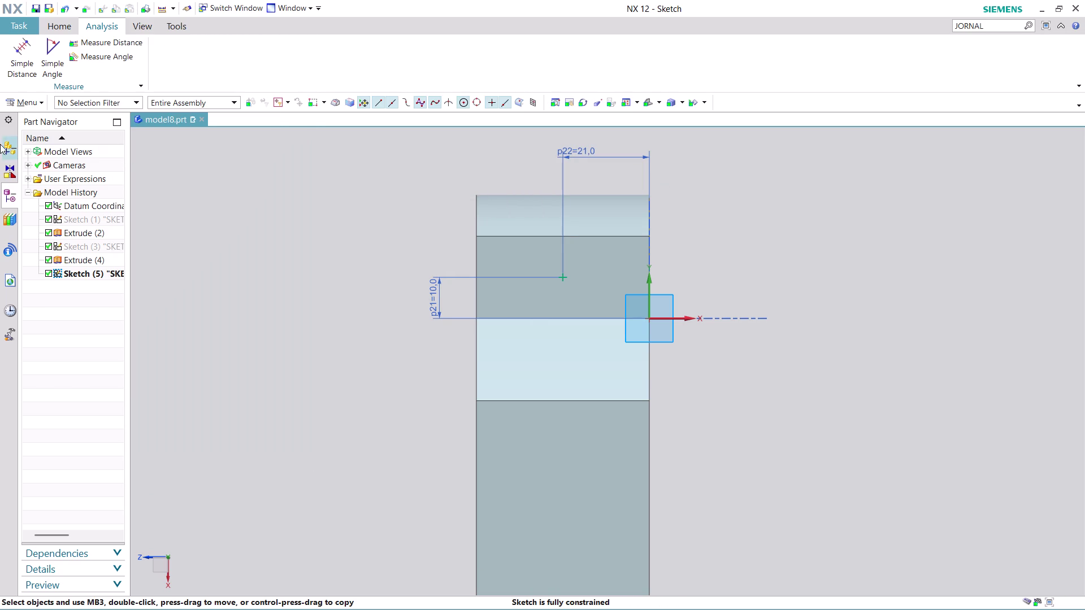
click(20, 98)
click(70, 24)
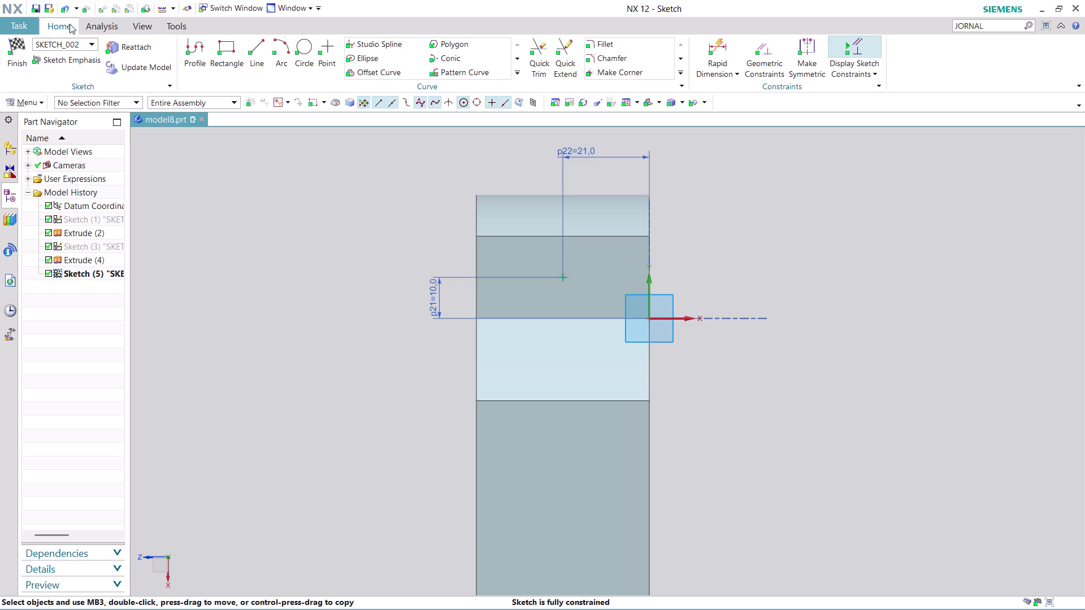
click(11, 62)
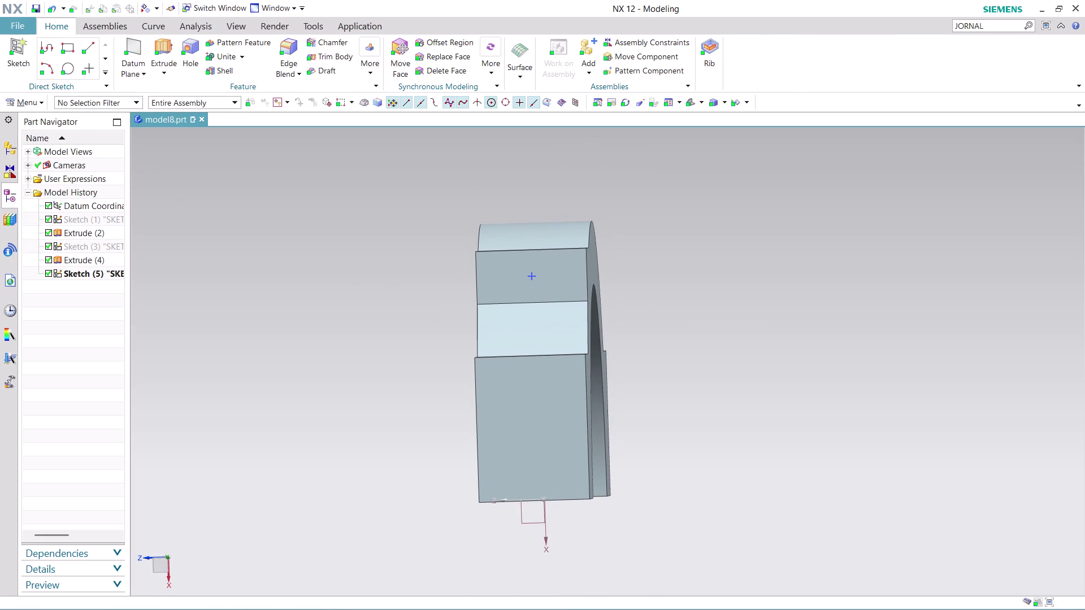
Try a hole at the sketched point, inspect the preview, then undo it.
click(190, 54)
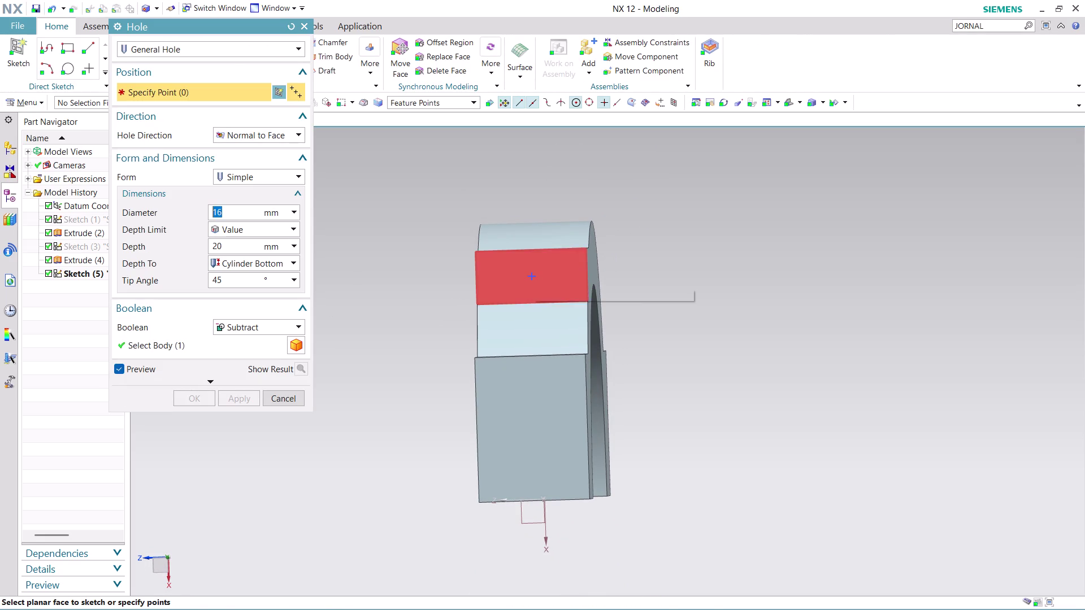
click(531, 276)
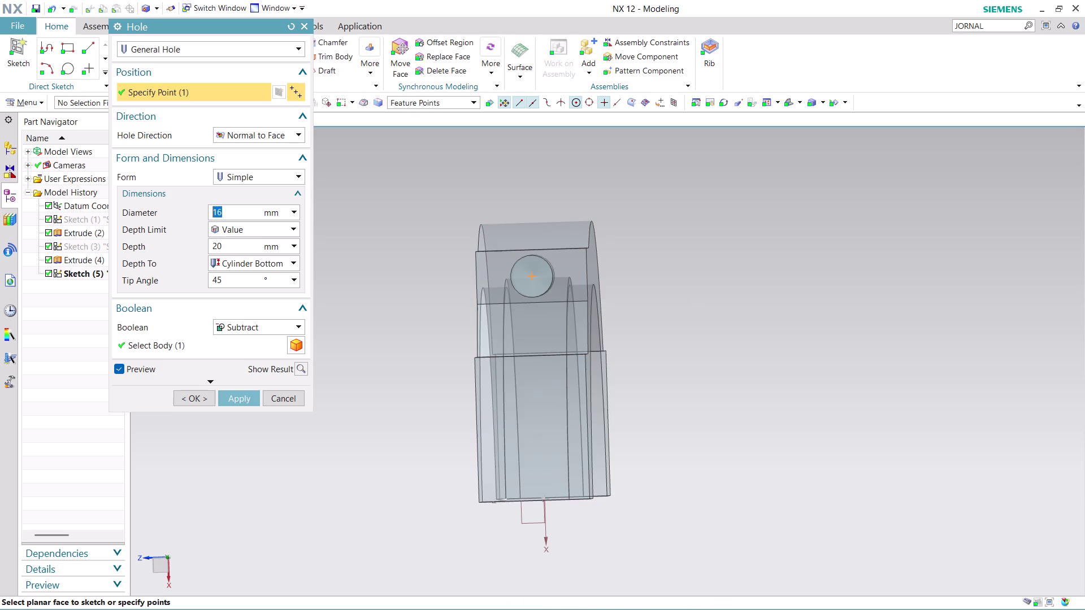
middle_drag(741, 307, 771, 300)
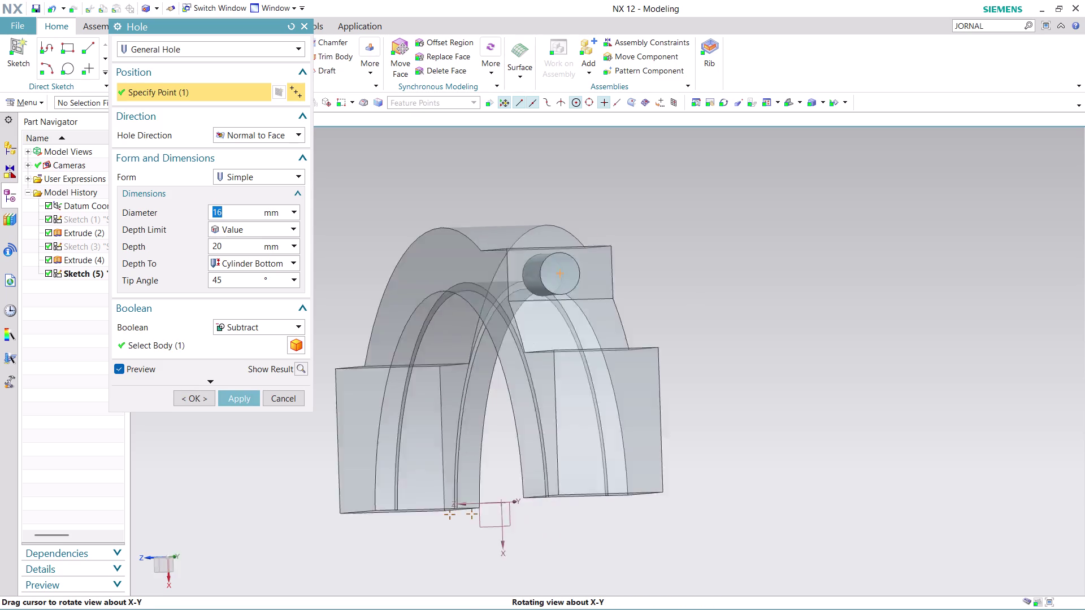
middle_drag(770, 299, 833, 301)
middle_click(833, 301)
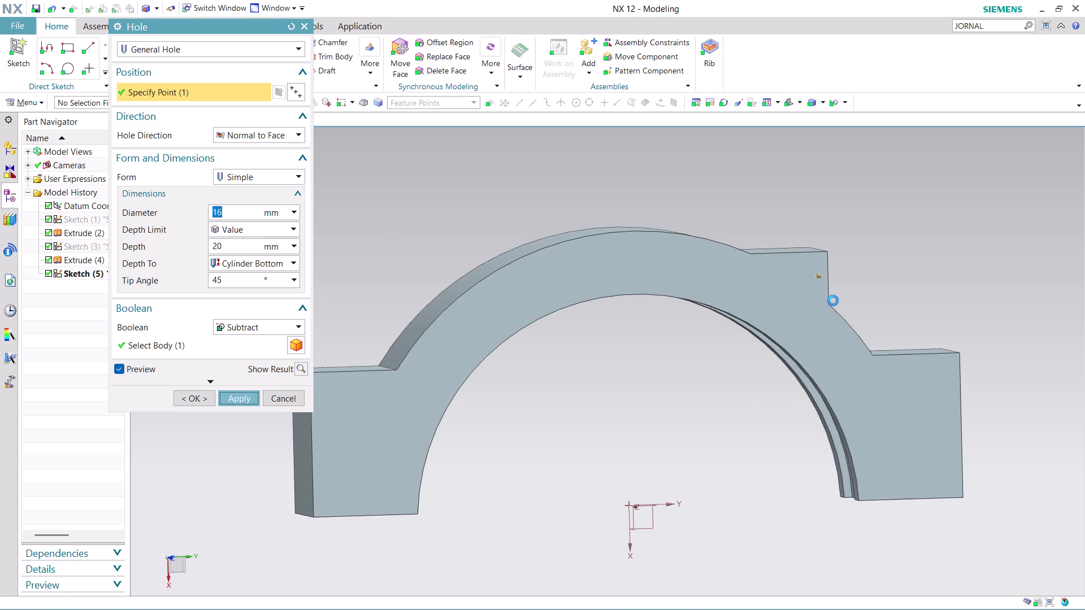
scroll(down, 3)
scroll(down, 3)
middle_drag(911, 268, 912, 268)
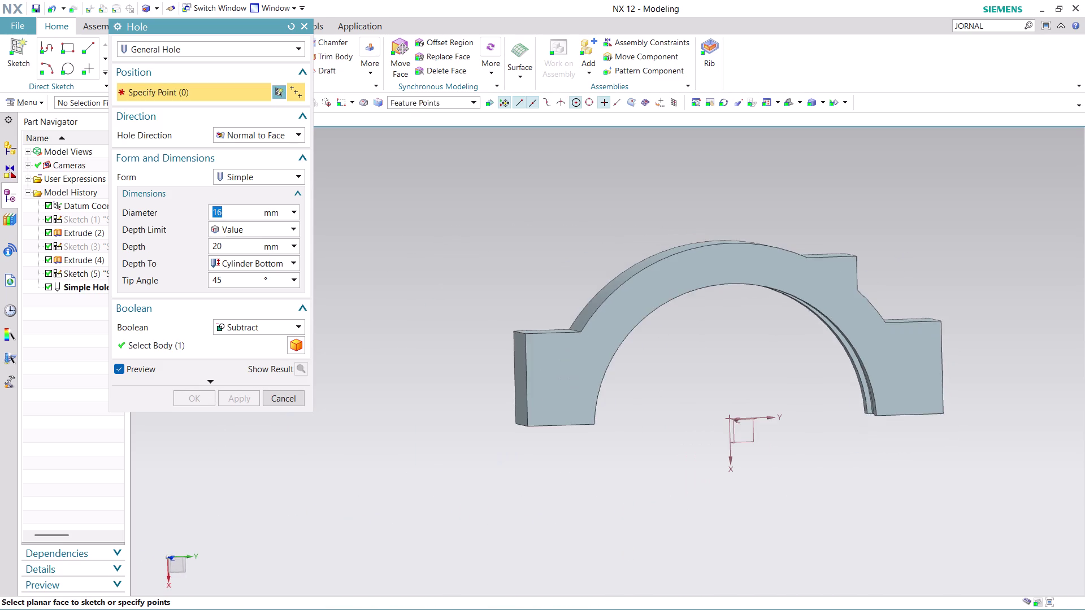
middle_drag(912, 267, 873, 256)
key(ctrl+z)
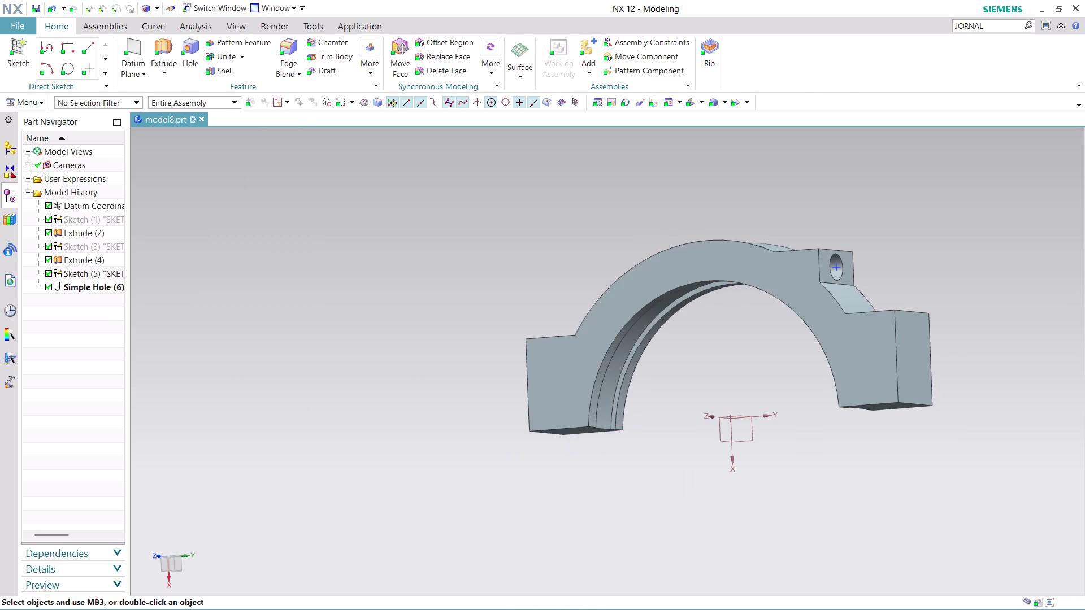
key(ctrl+z)
scroll(up, 3)
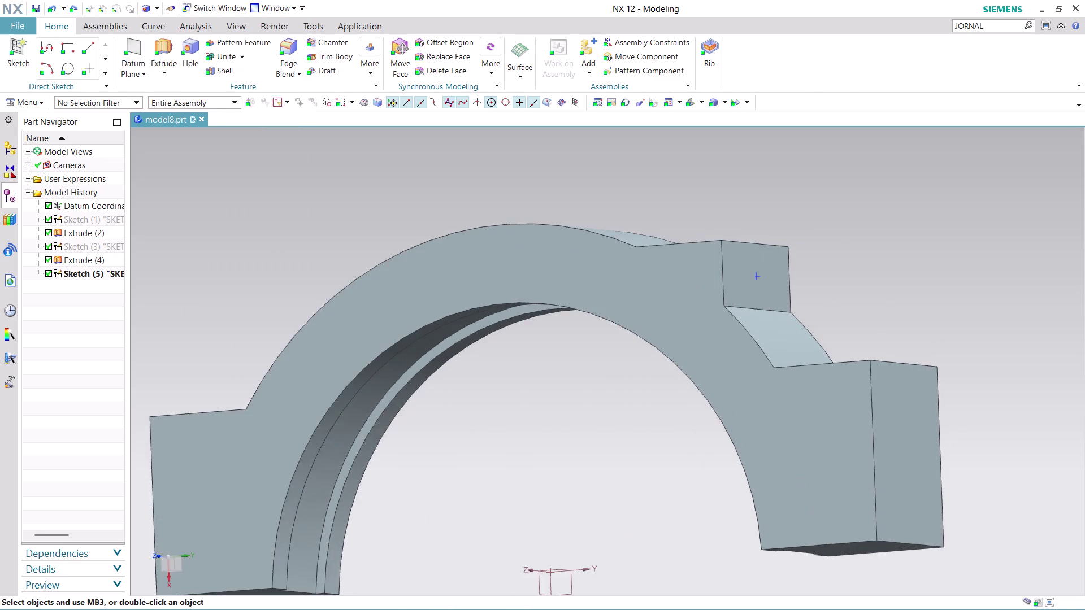
scroll(up, 3)
Place a new hole on the pad's end face with 6 mm diameter and 18 mm depth.
click(190, 56)
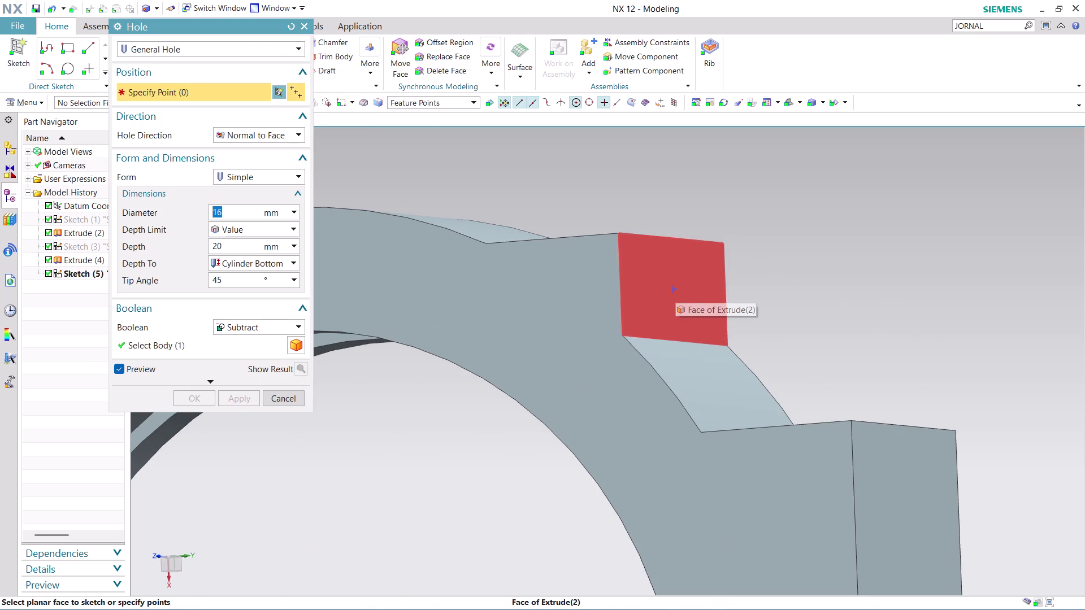
click(673, 289)
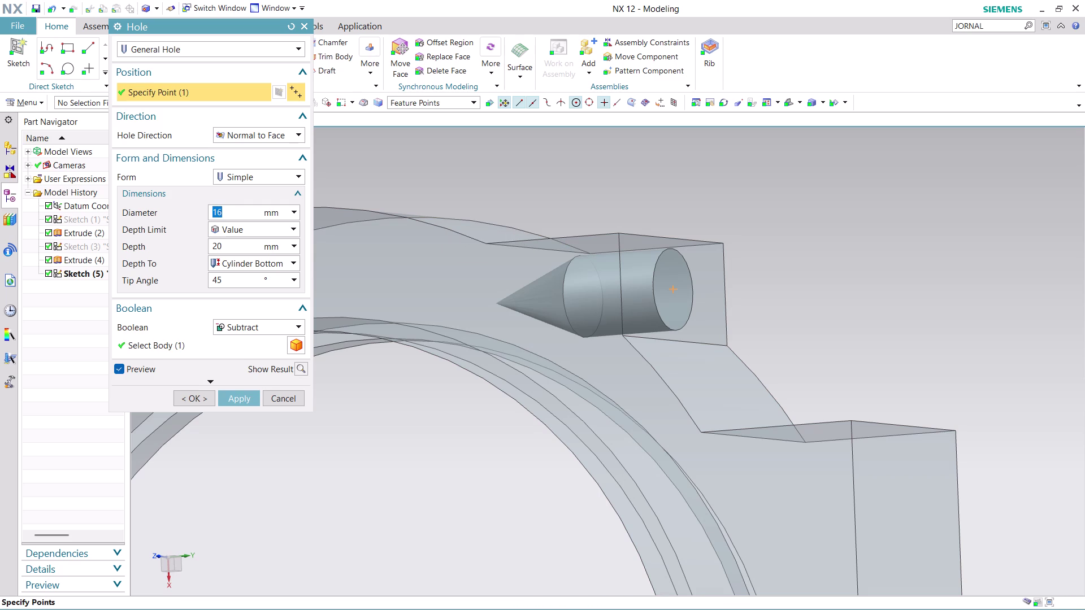
key(6)
click(232, 239)
triple_click(233, 244)
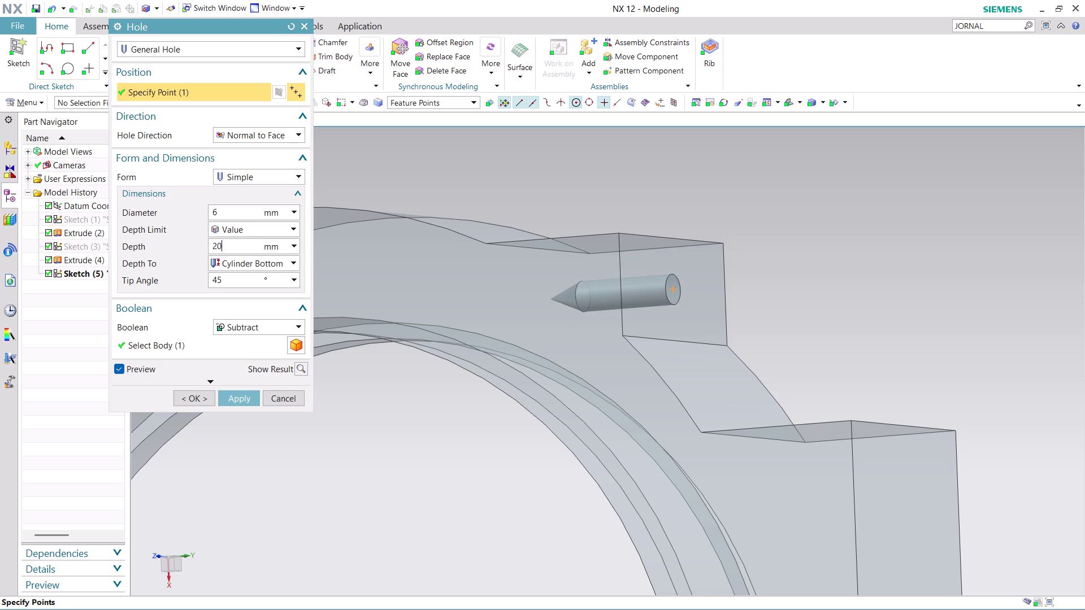
click(233, 244)
text(18)
click(374, 192)
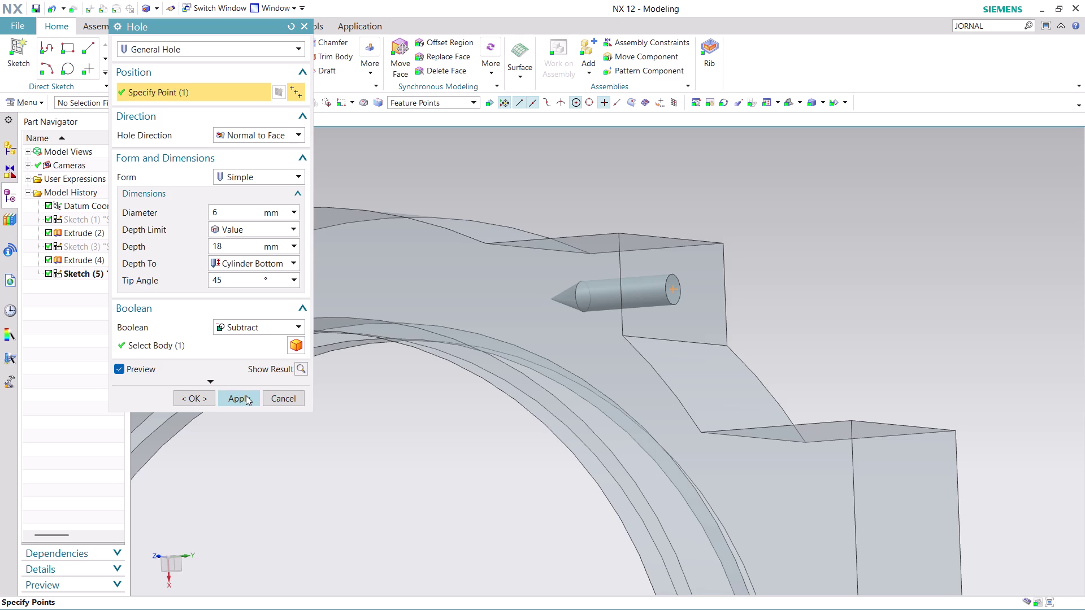
Create Simple Hole (6) with the general type and face-normal direction.
click(295, 138)
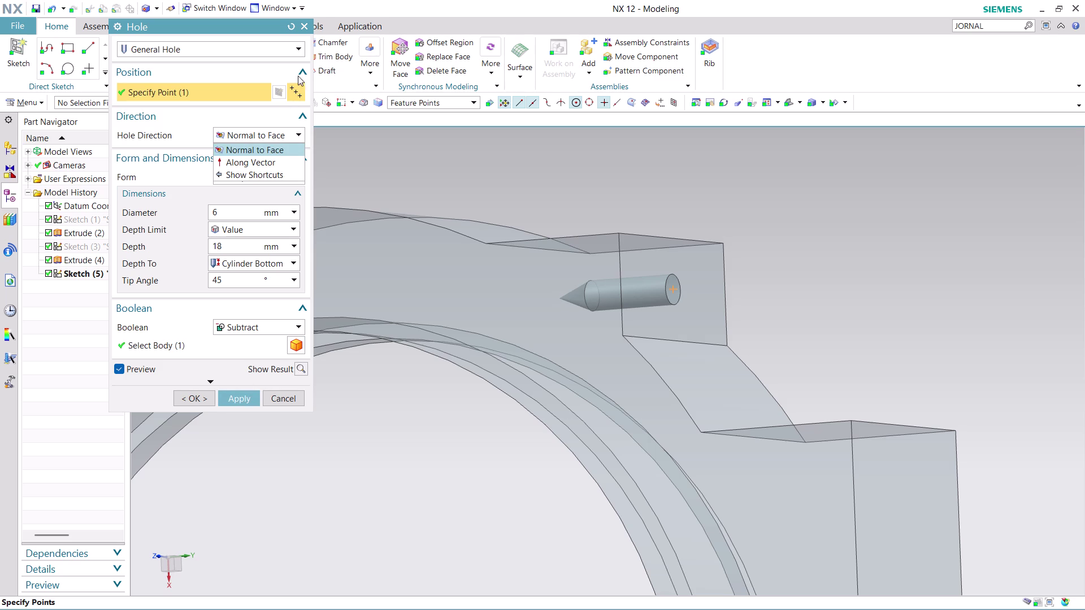
click(297, 47)
click(298, 48)
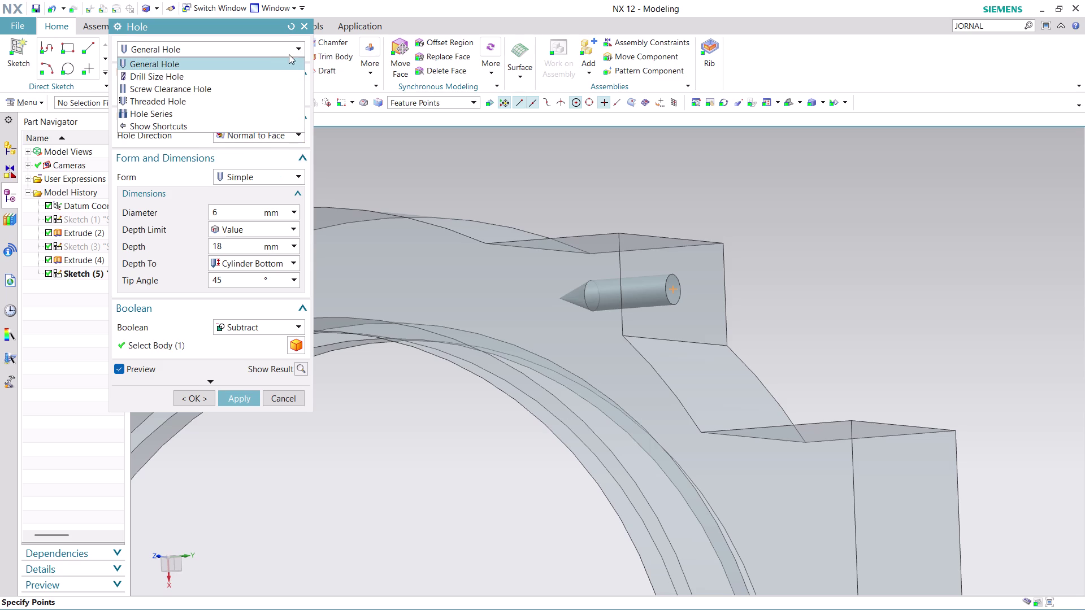
click(358, 160)
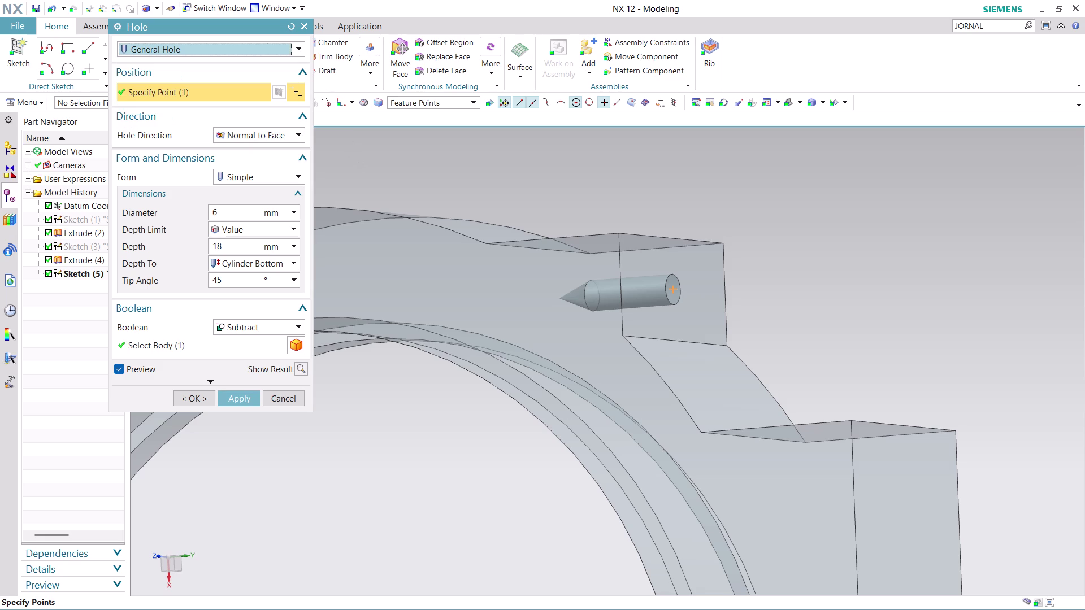
click(241, 395)
scroll(down, 3)
scroll(down, 3)
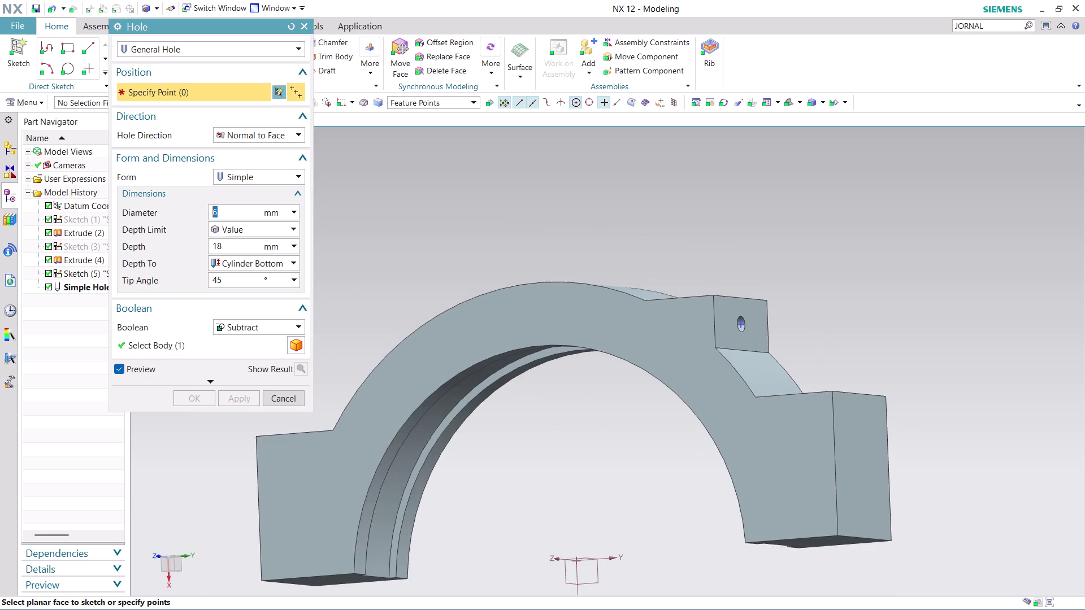
click(290, 396)
Orbit the bracket, then start a new on-plane sketch with an inferred plane.
middle_drag(849, 316, 886, 331)
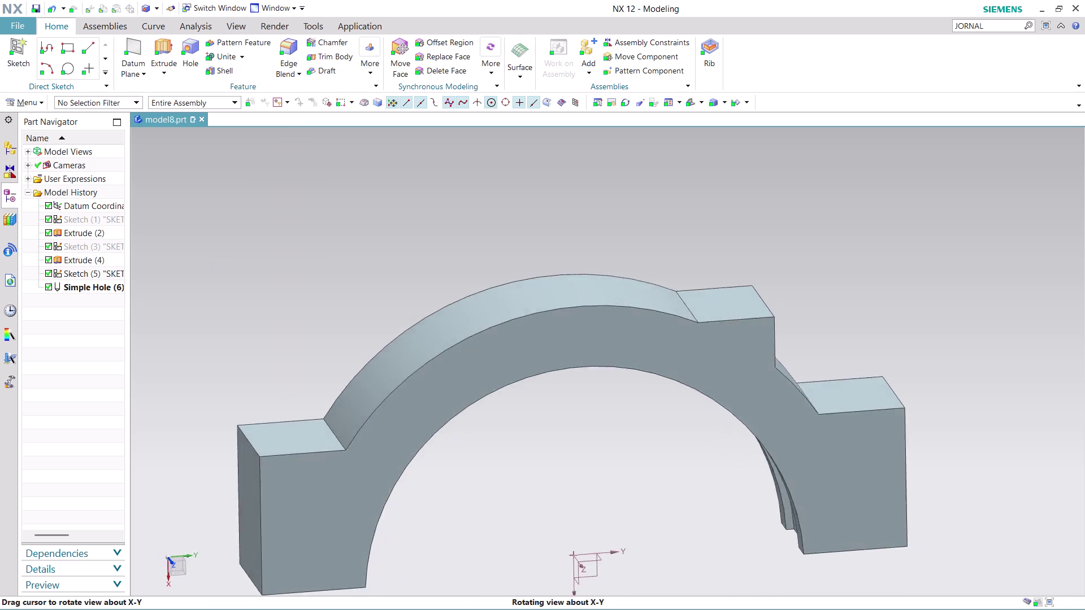
middle_drag(885, 332, 889, 364)
scroll(down, 3)
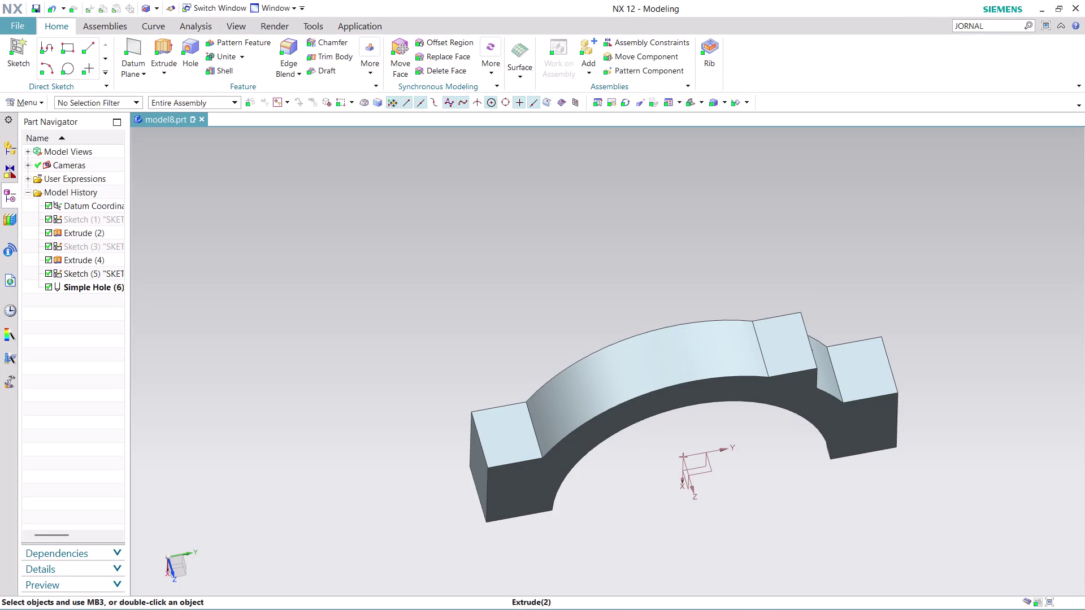
click(36, 99)
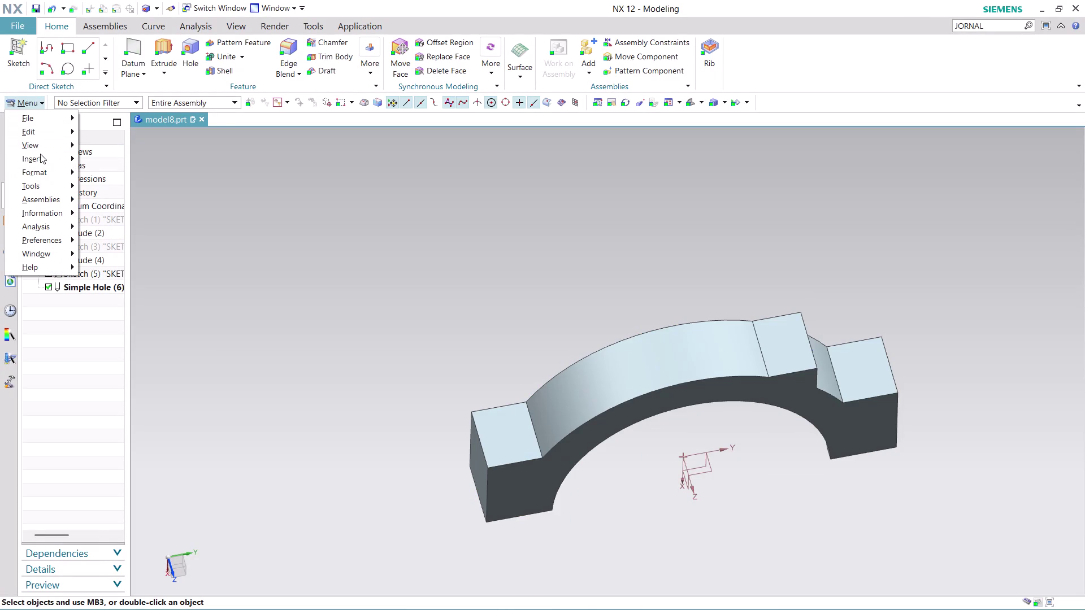
click(141, 180)
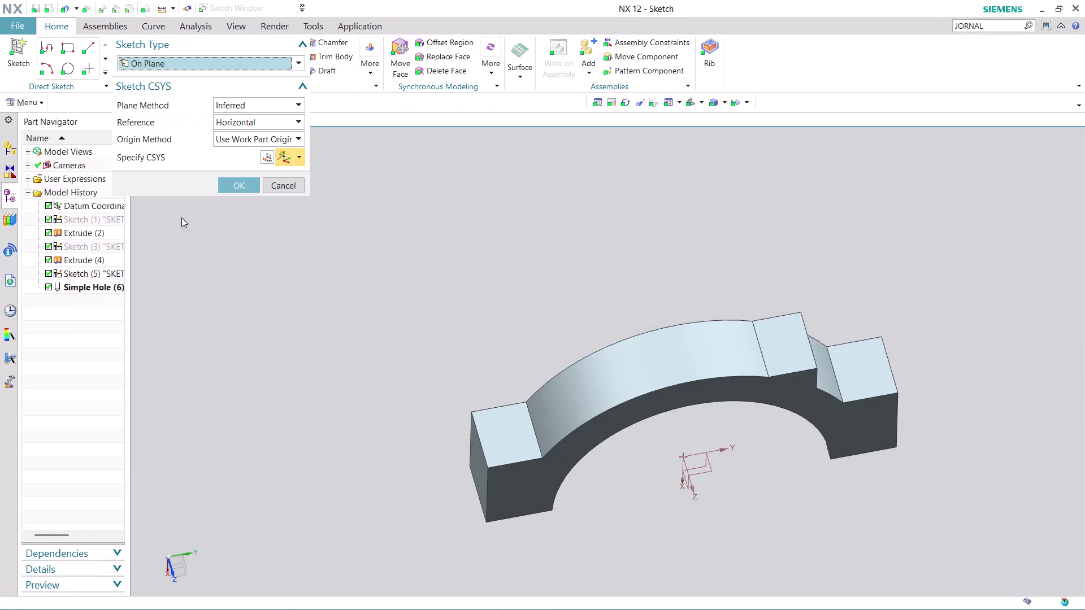
Place the new sketch on the left pad's end face.
click(505, 460)
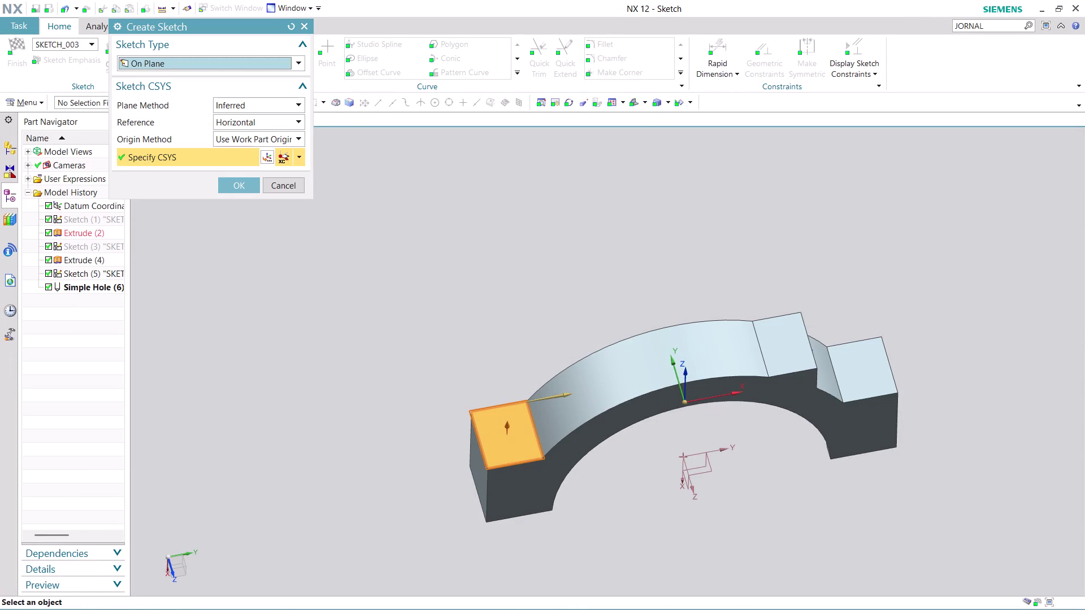
click(233, 187)
scroll(up, 3)
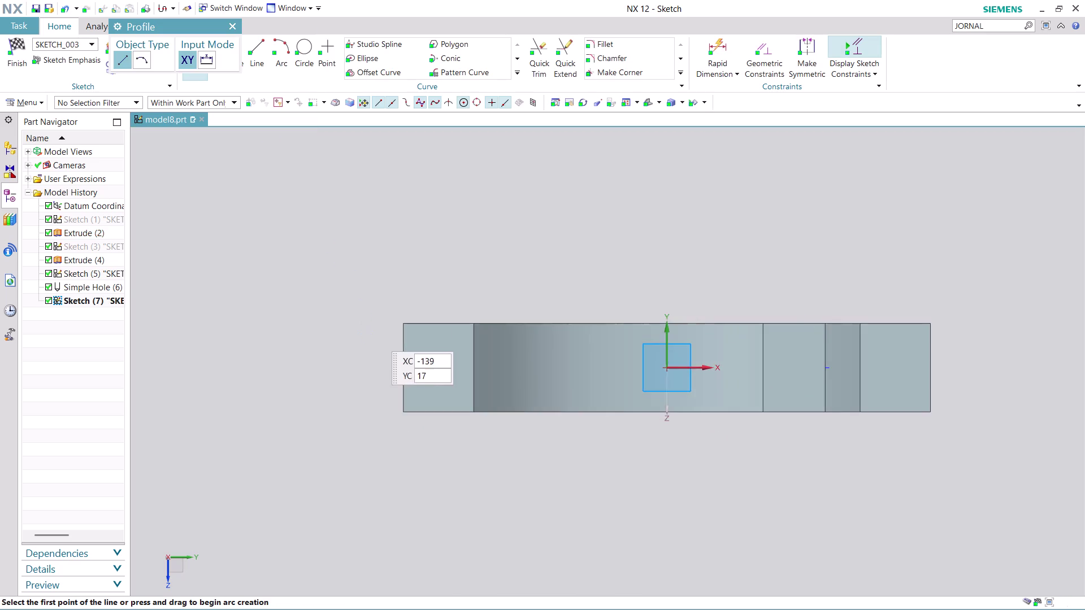
scroll(up, 3)
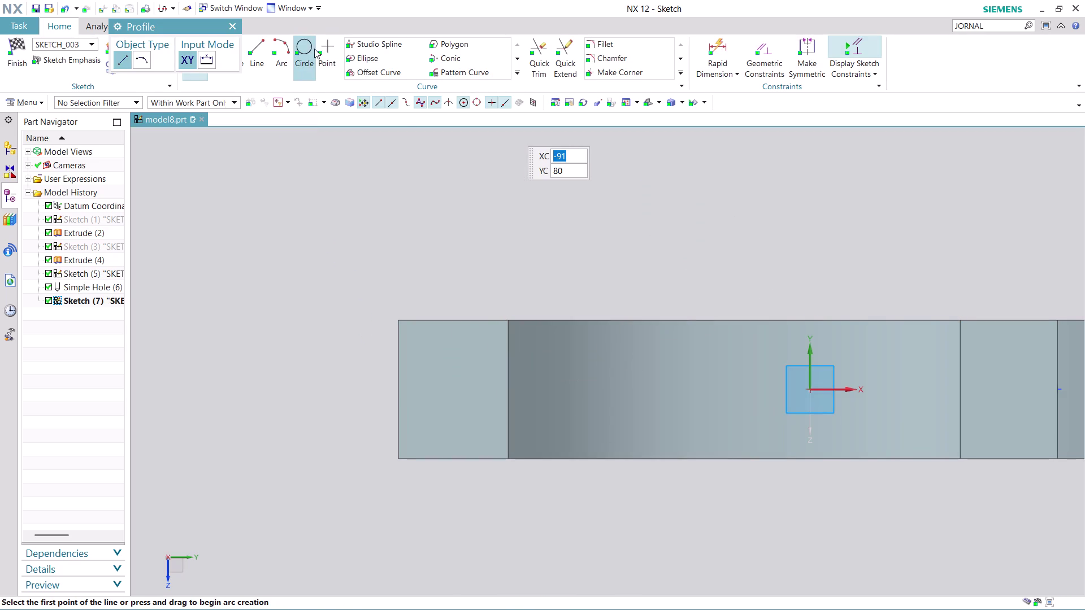
Draw a 16-diameter circle centred on the left pad.
click(309, 50)
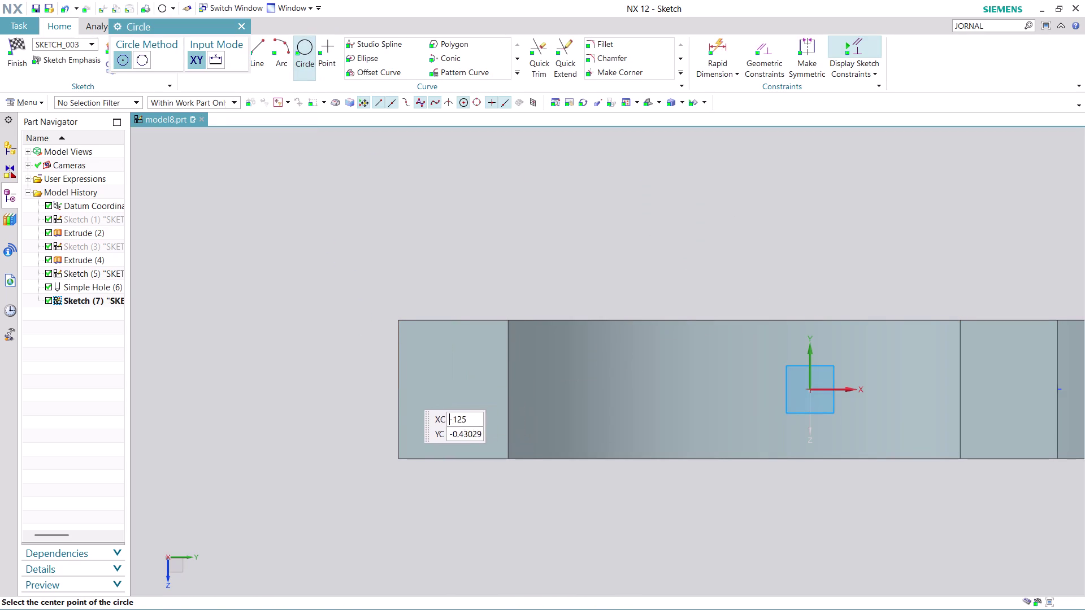
click(452, 389)
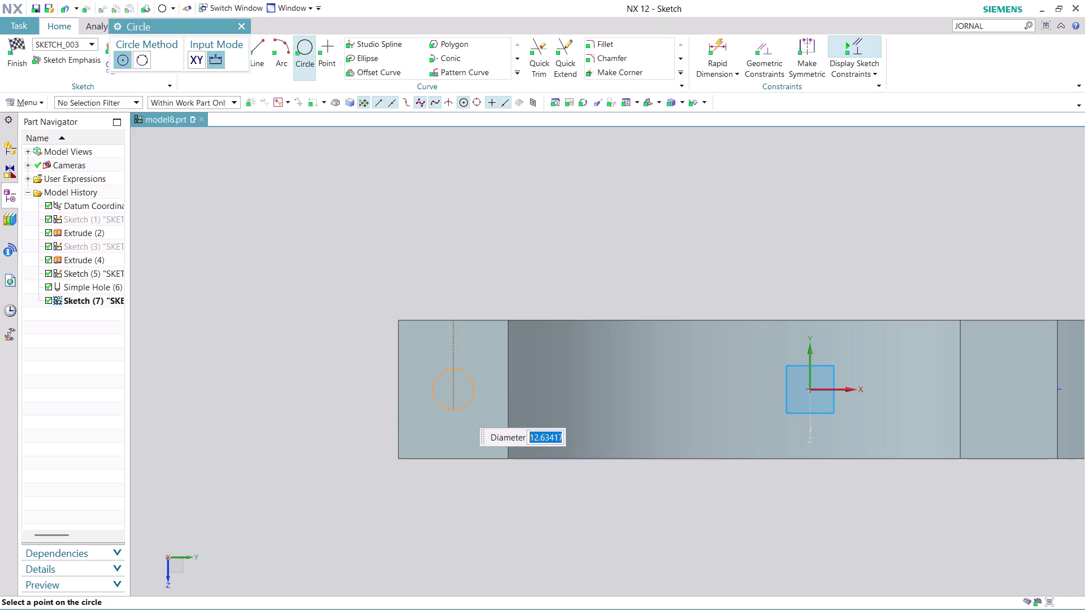
text(16)
key(Return)
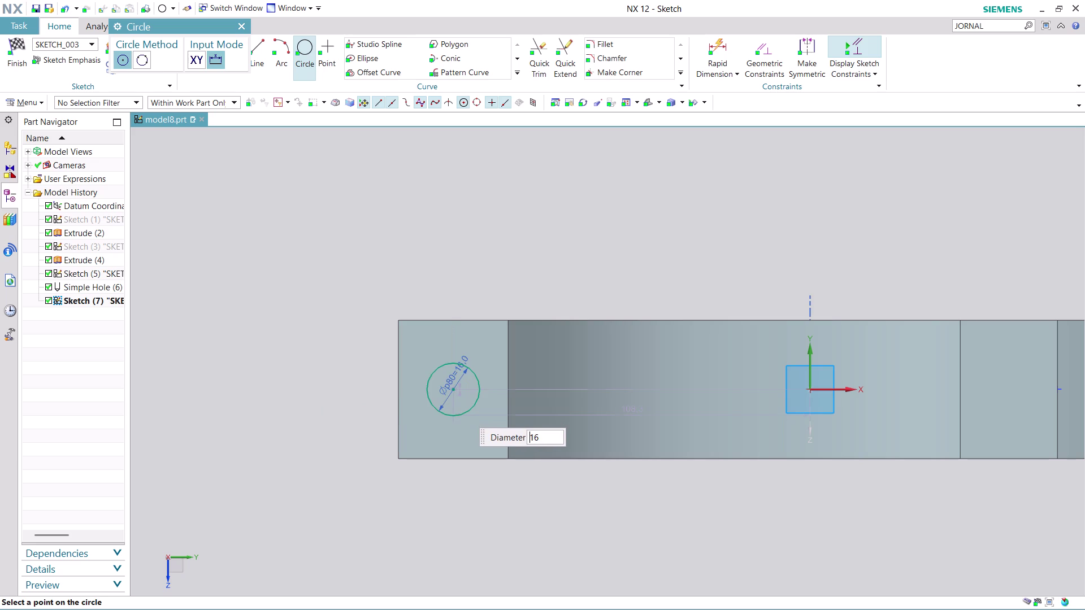
key(Escape)
key(Escape)
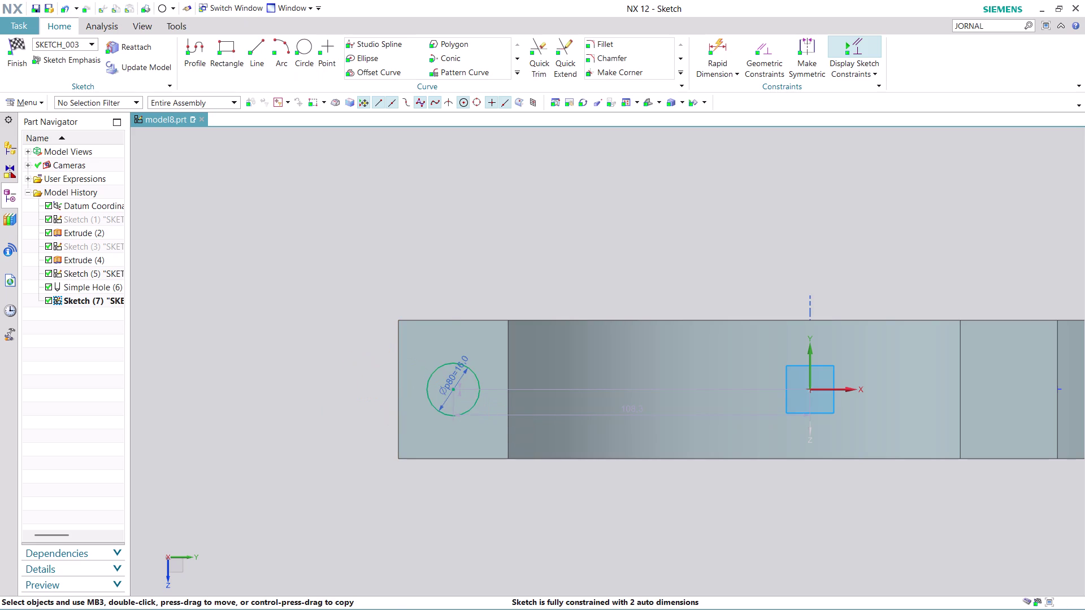
scroll(up, 3)
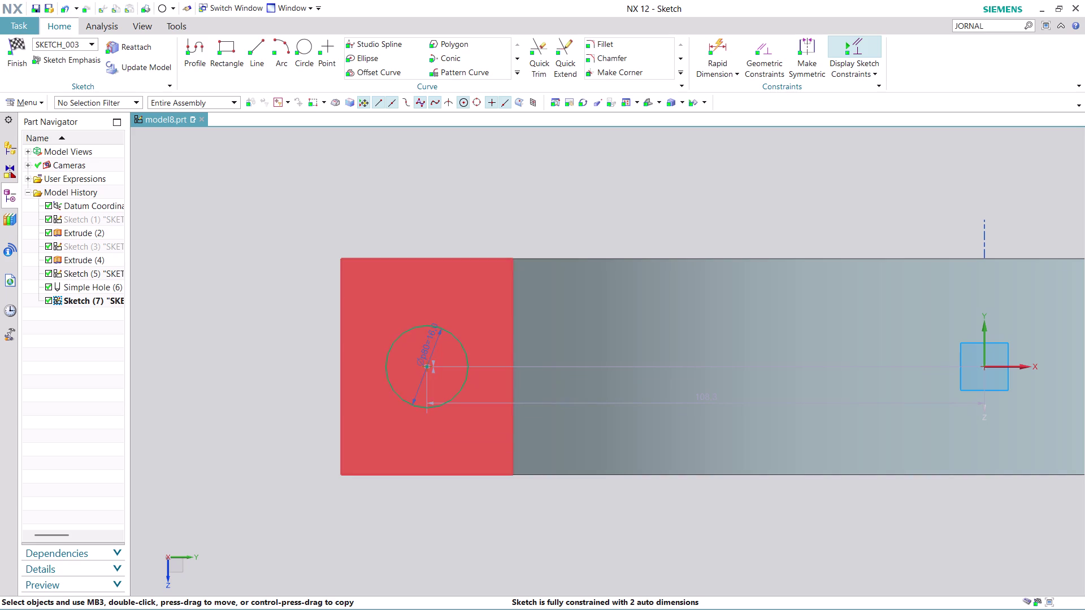
Dimension the circle centre 21 below the face's top edge.
click(712, 45)
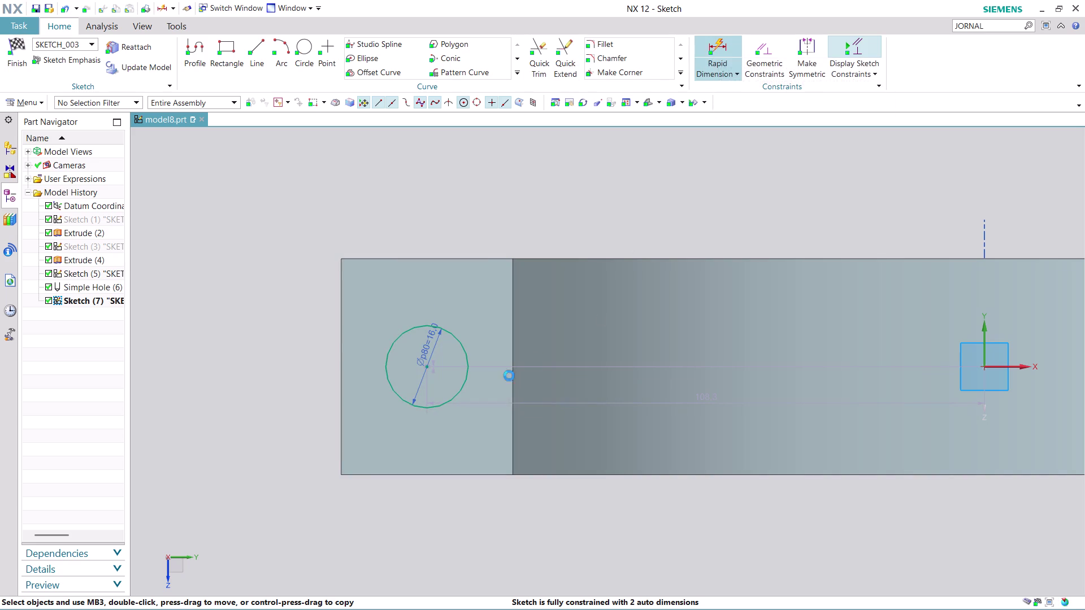
click(427, 368)
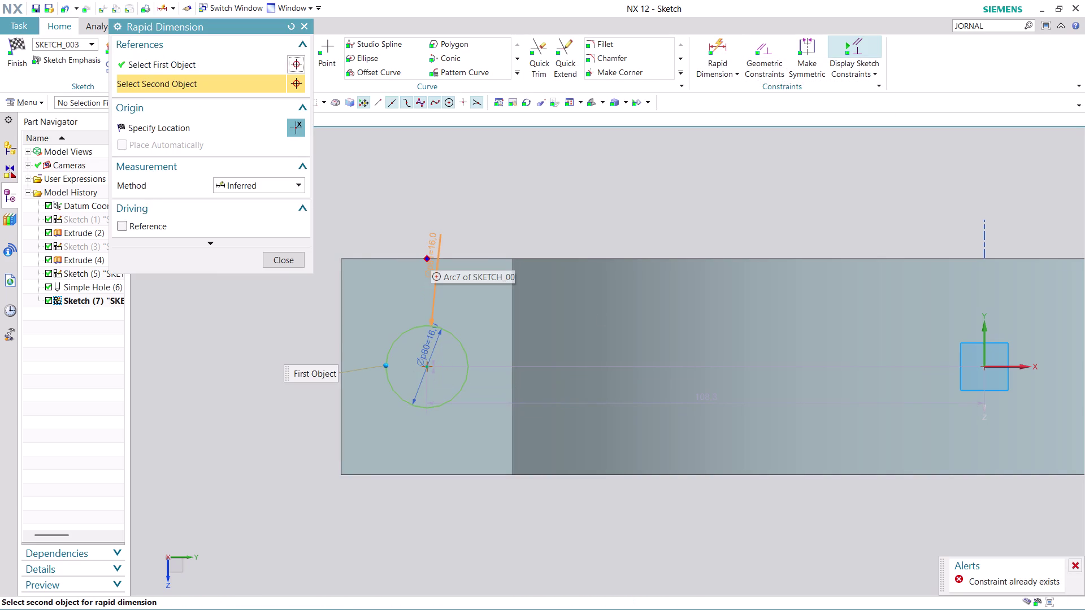
click(416, 259)
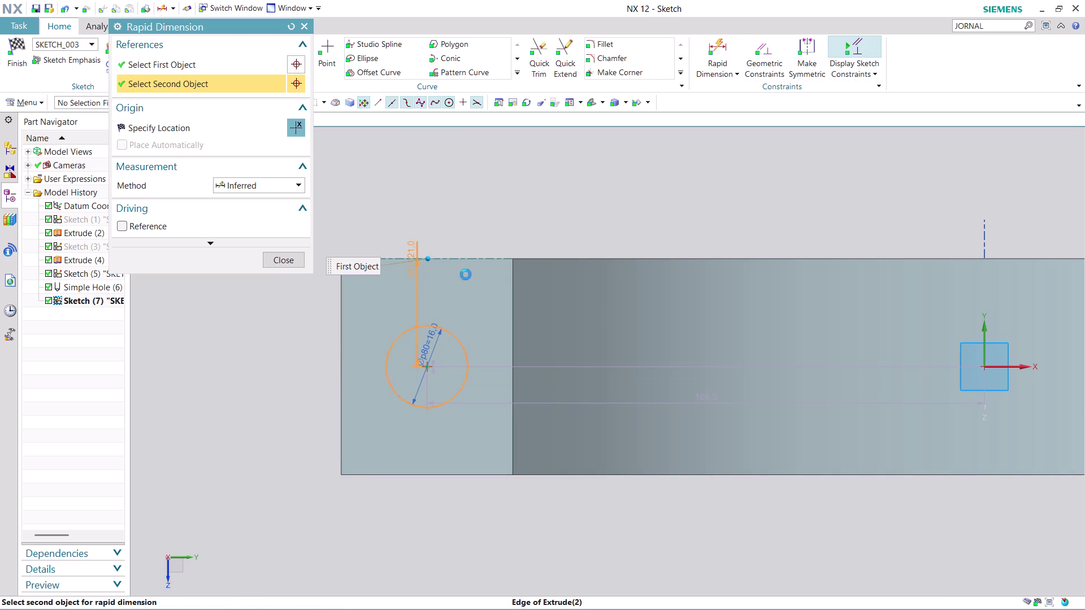
click(254, 332)
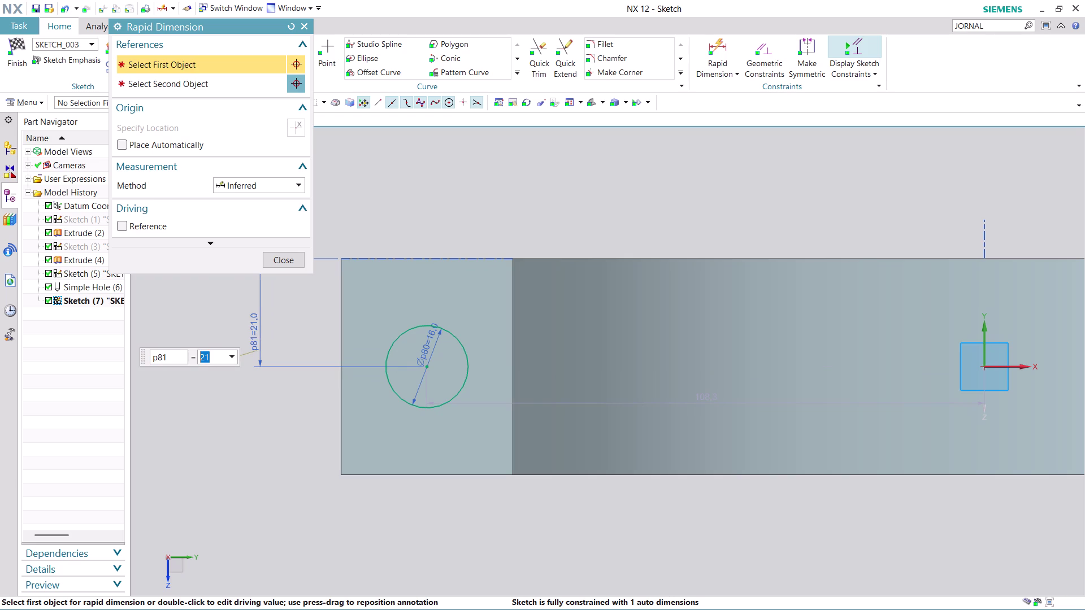
click(287, 262)
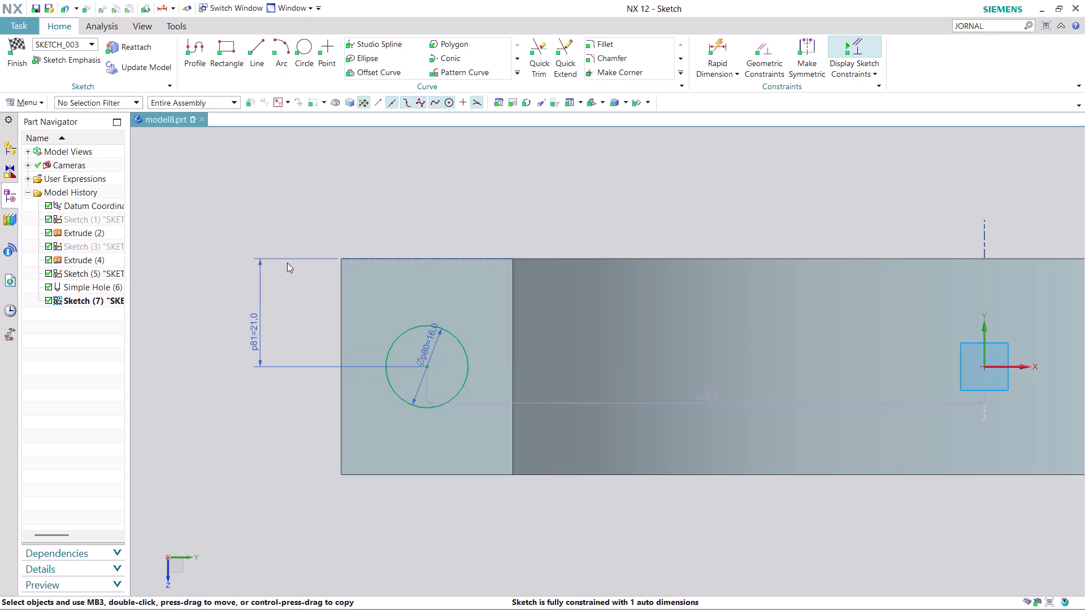
Dimension the circle centre 16.7 from the face's left edge.
click(429, 367)
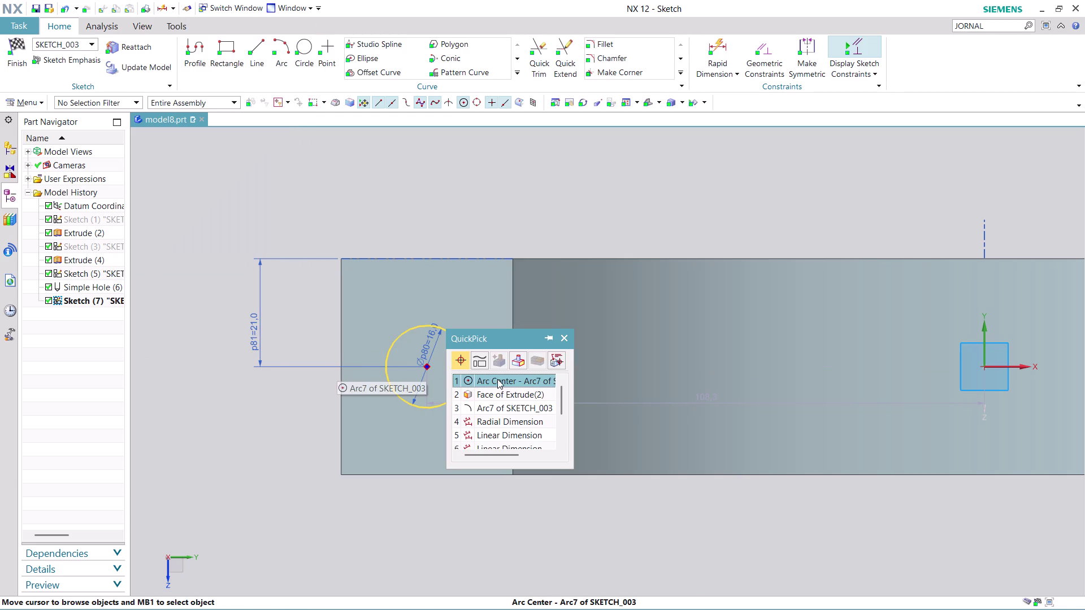
click(497, 379)
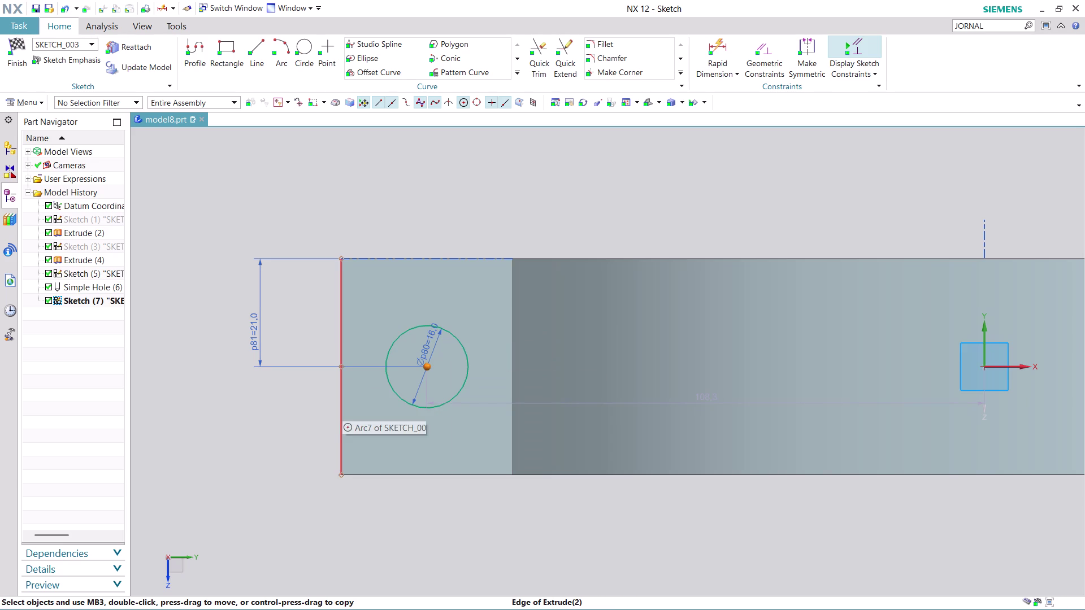
click(724, 42)
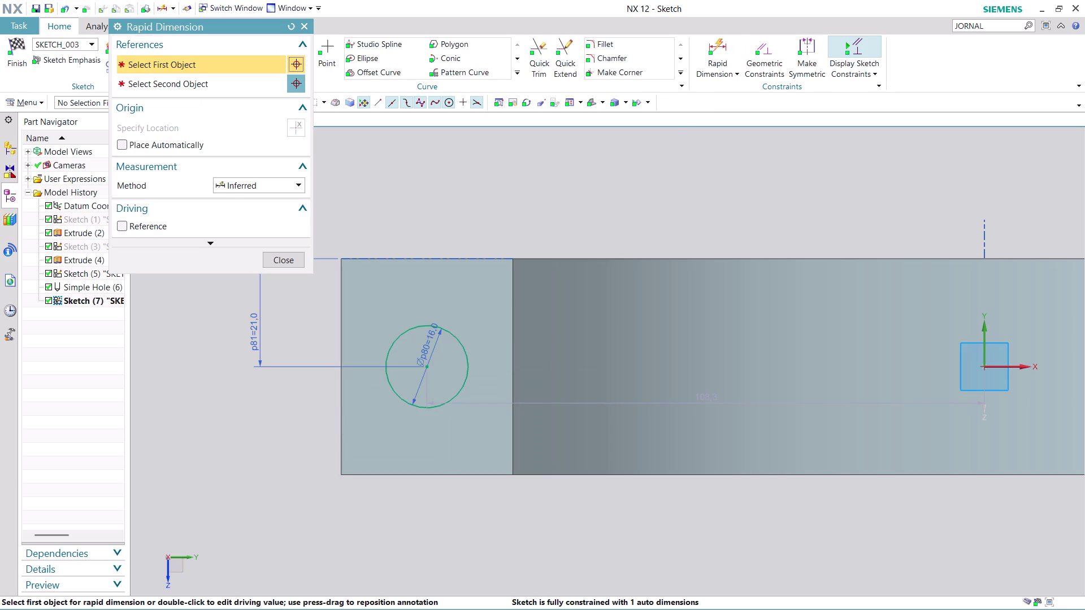
click(426, 367)
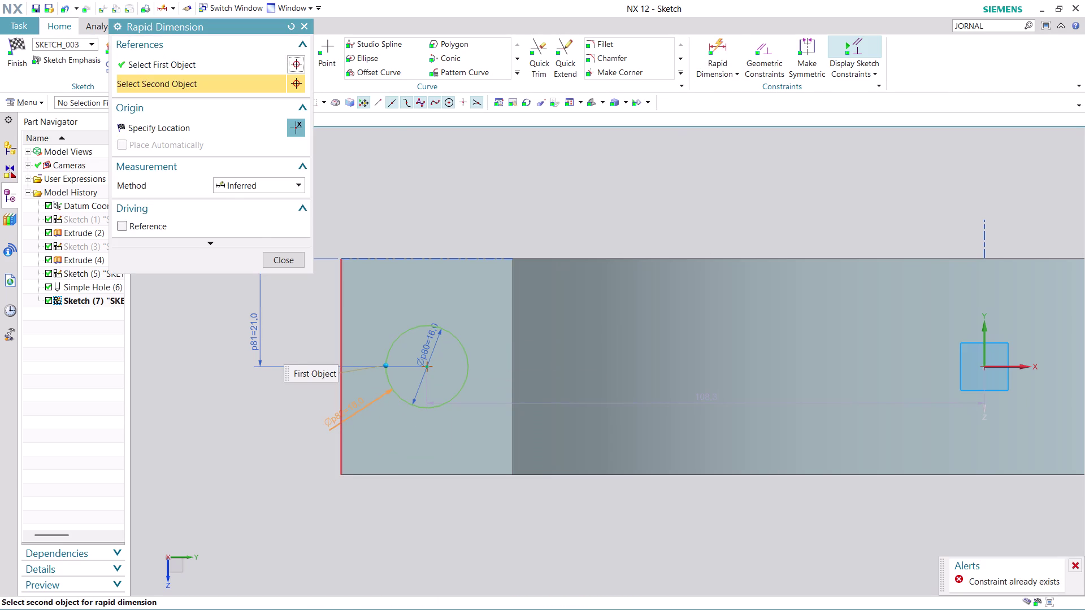
click(343, 407)
click(387, 536)
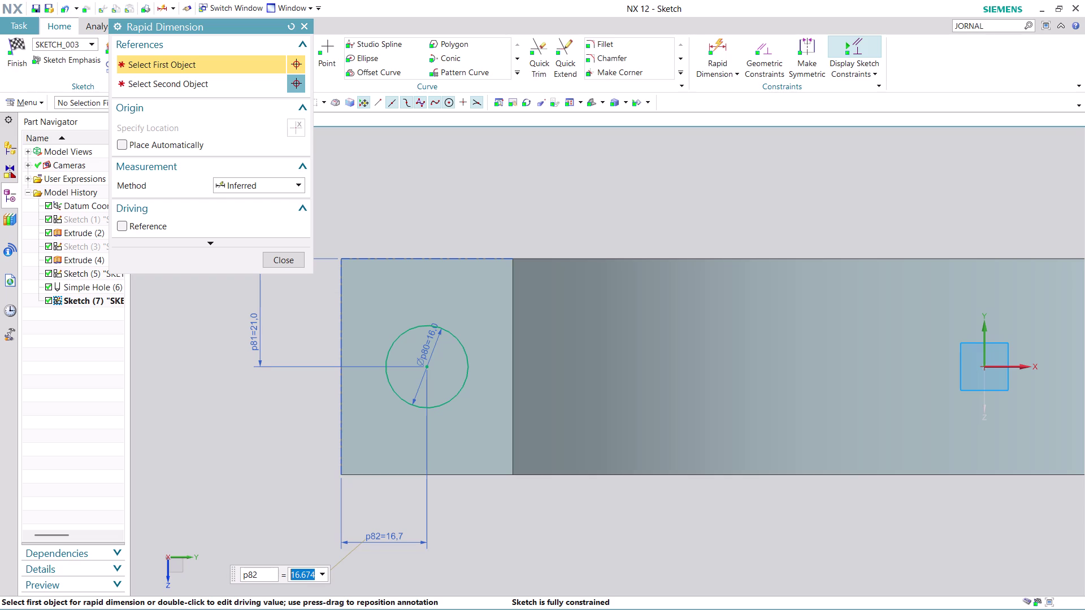
click(295, 260)
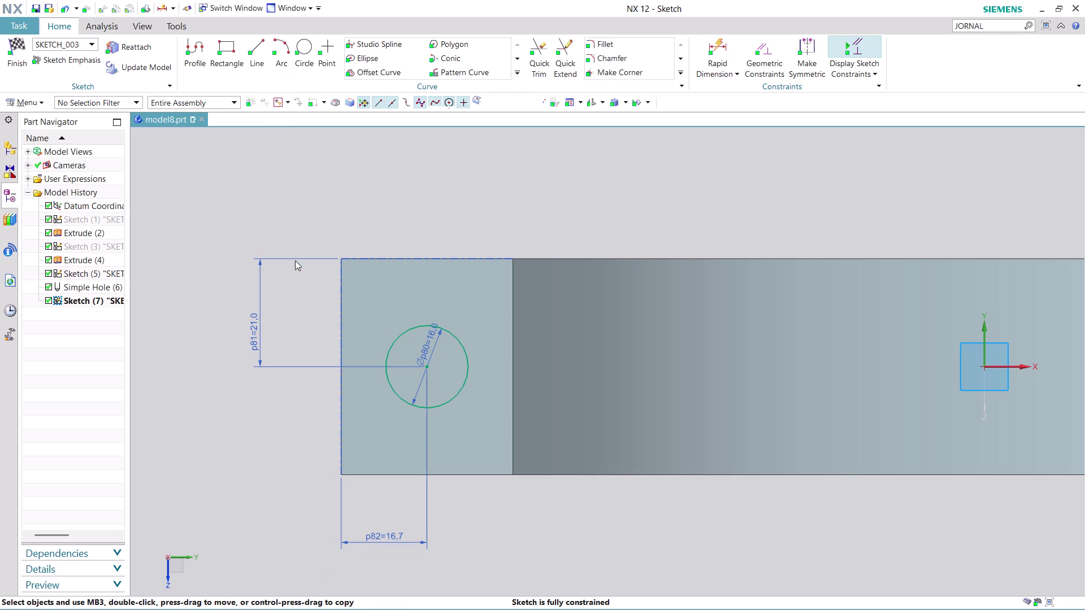
click(116, 21)
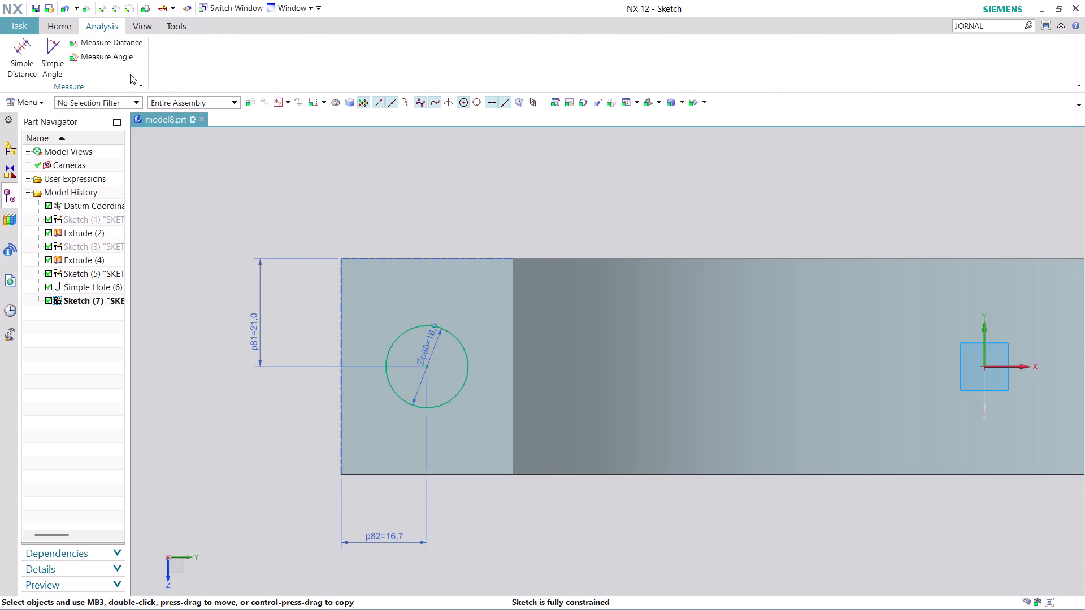
click(93, 43)
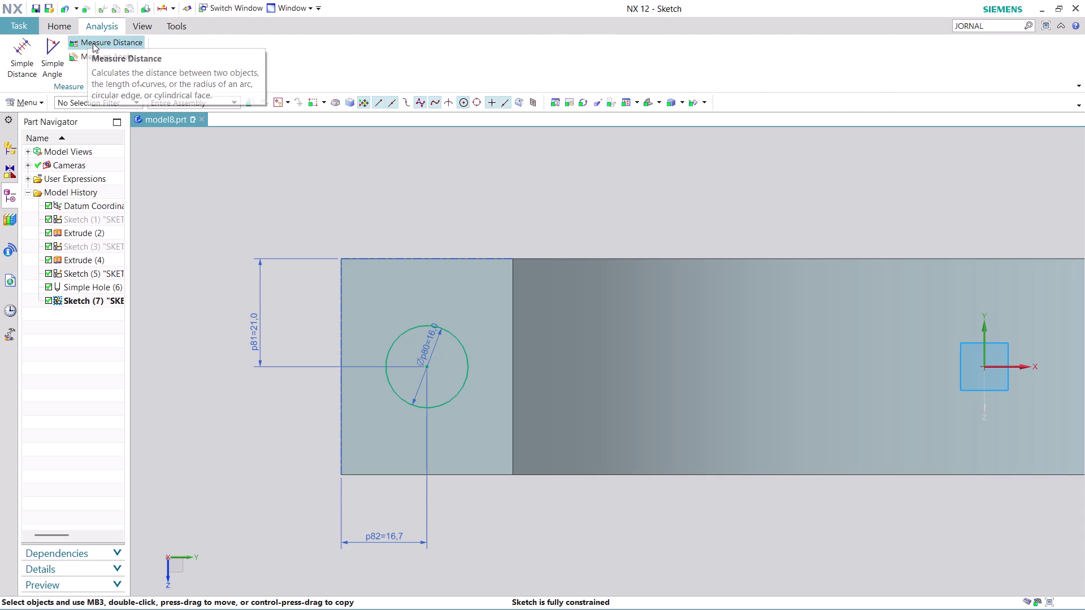
click(341, 475)
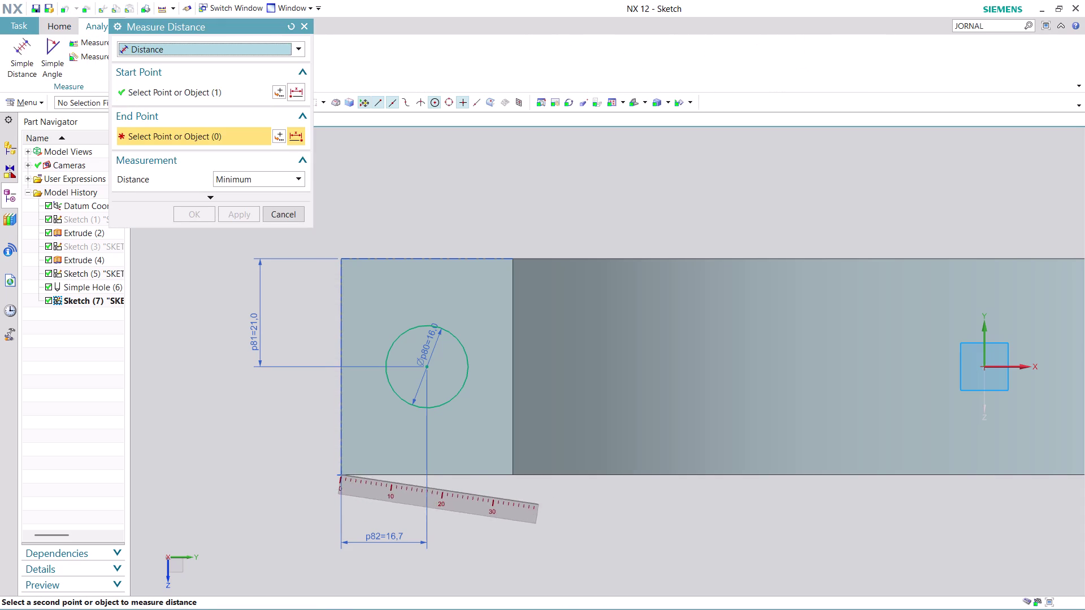
click(514, 473)
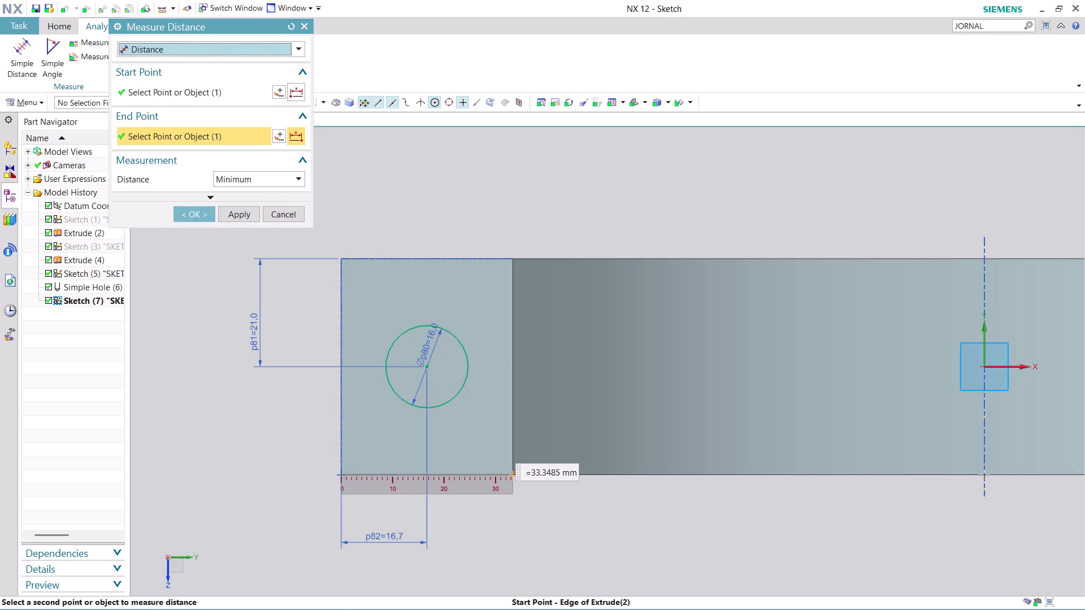
key(Escape)
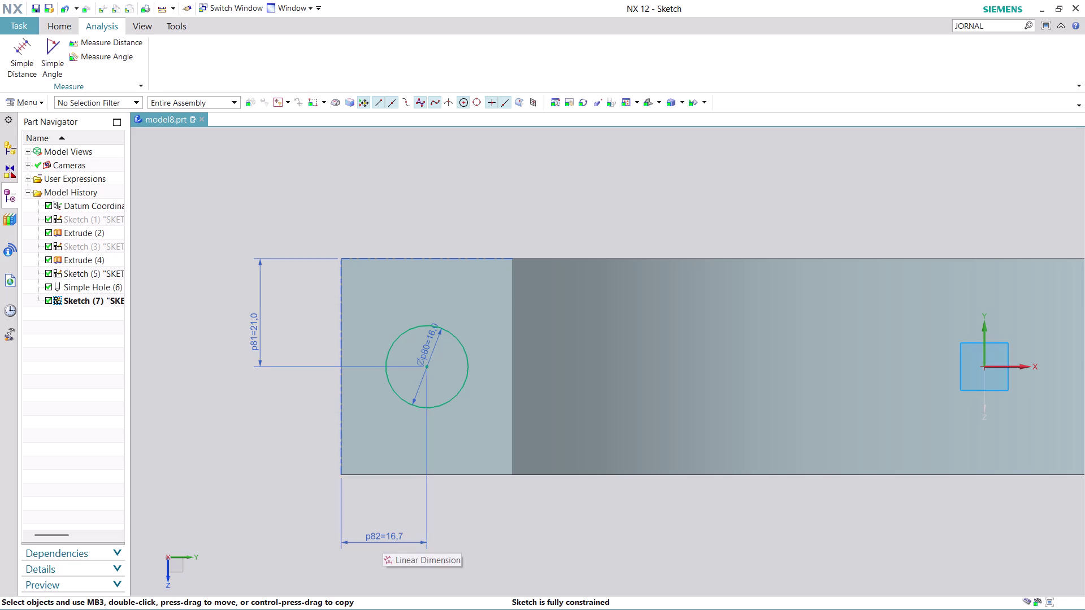
click(102, 40)
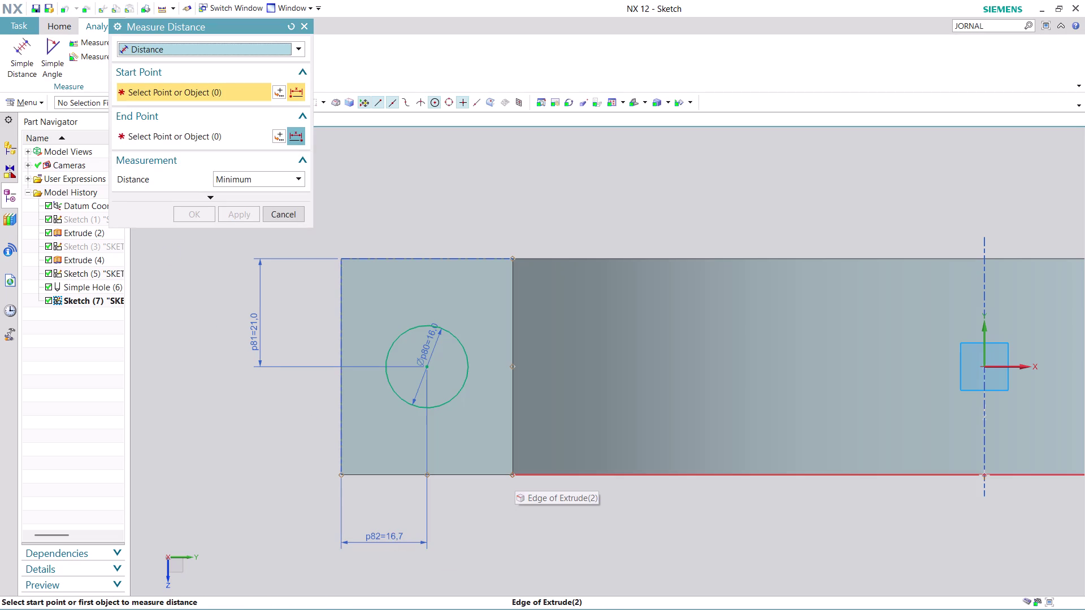
click(514, 461)
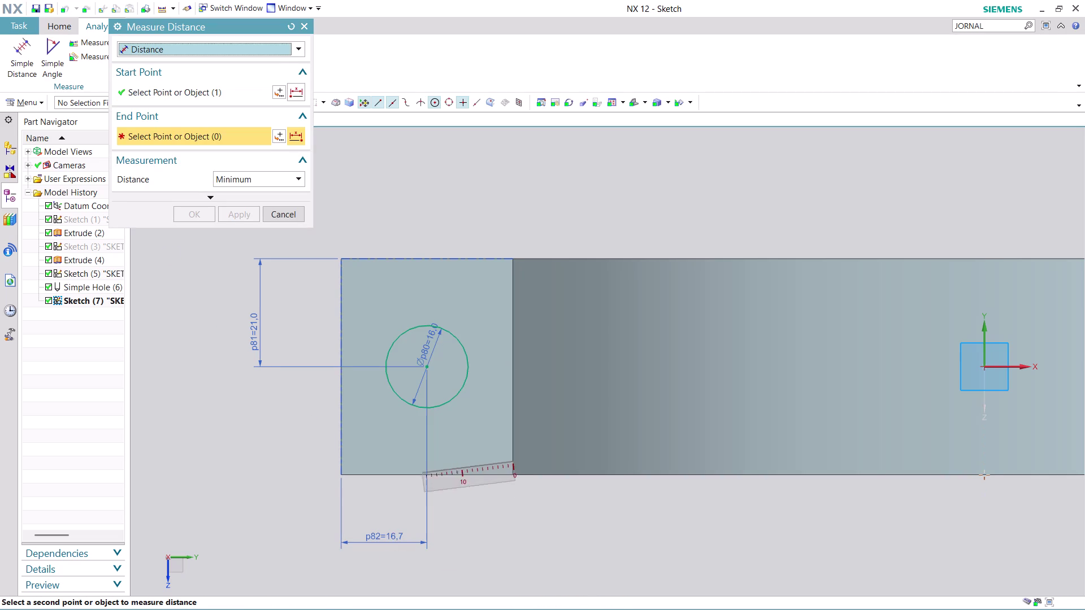
click(340, 454)
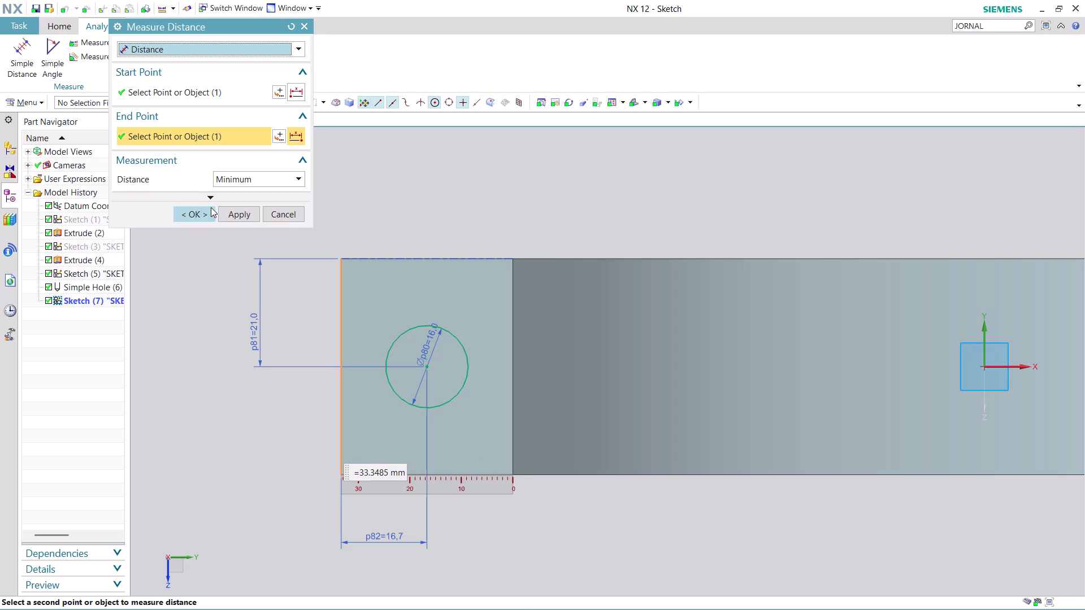
click(194, 214)
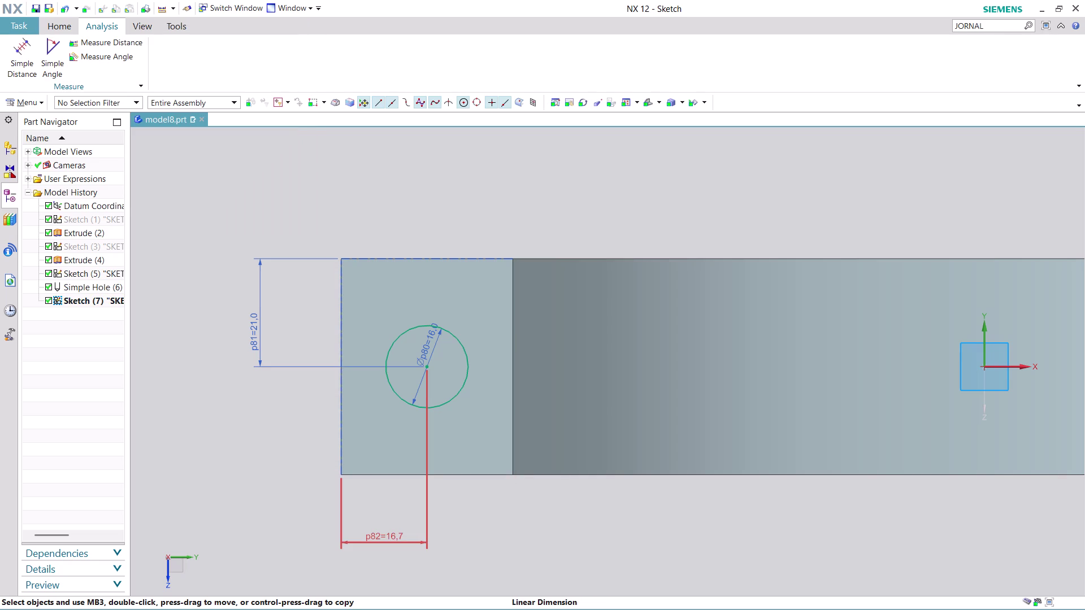